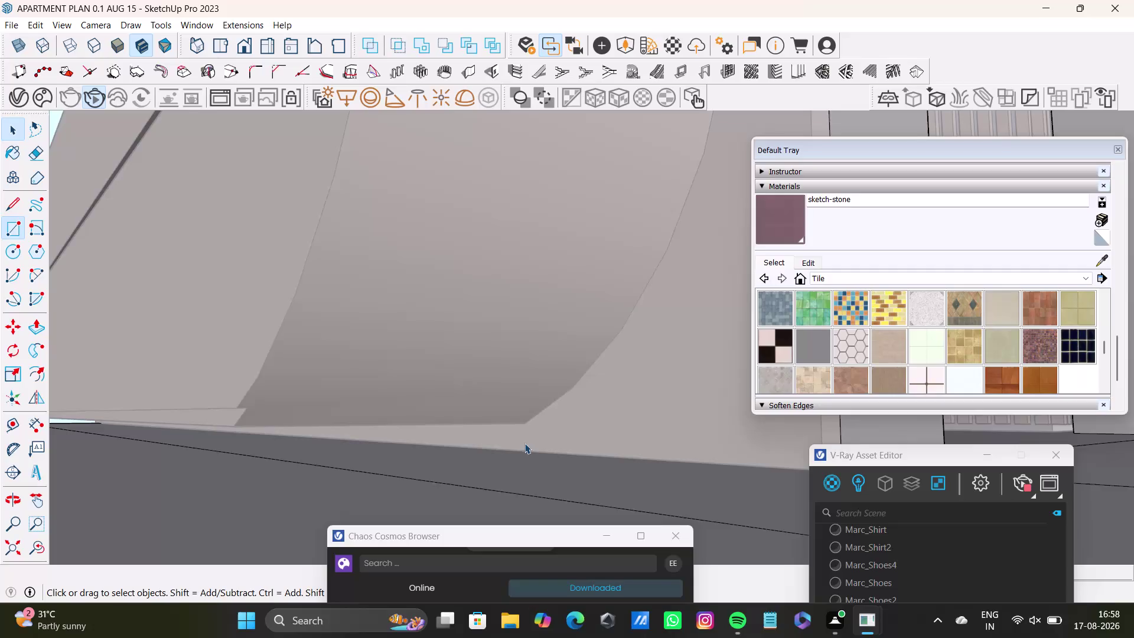
Orbit down to the bedroom floor and place the rectangle's first corner.
middle_drag(421, 466, 494, 429)
middle_drag(488, 440, 488, 469)
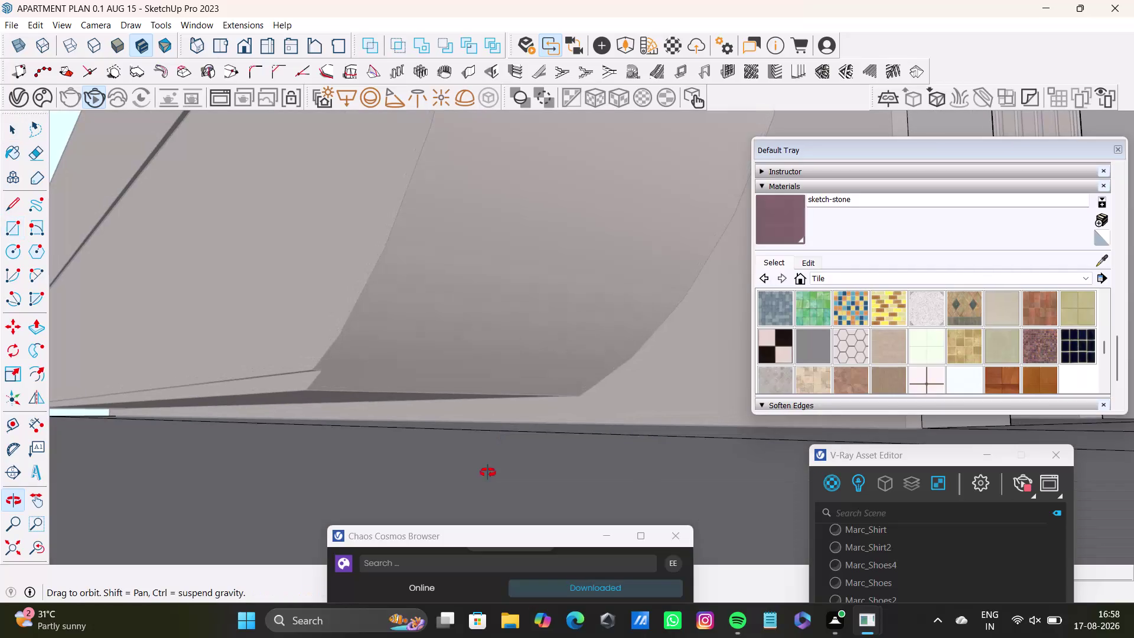
middle_drag(488, 469, 487, 473)
click(7, 220)
scroll(up, 3)
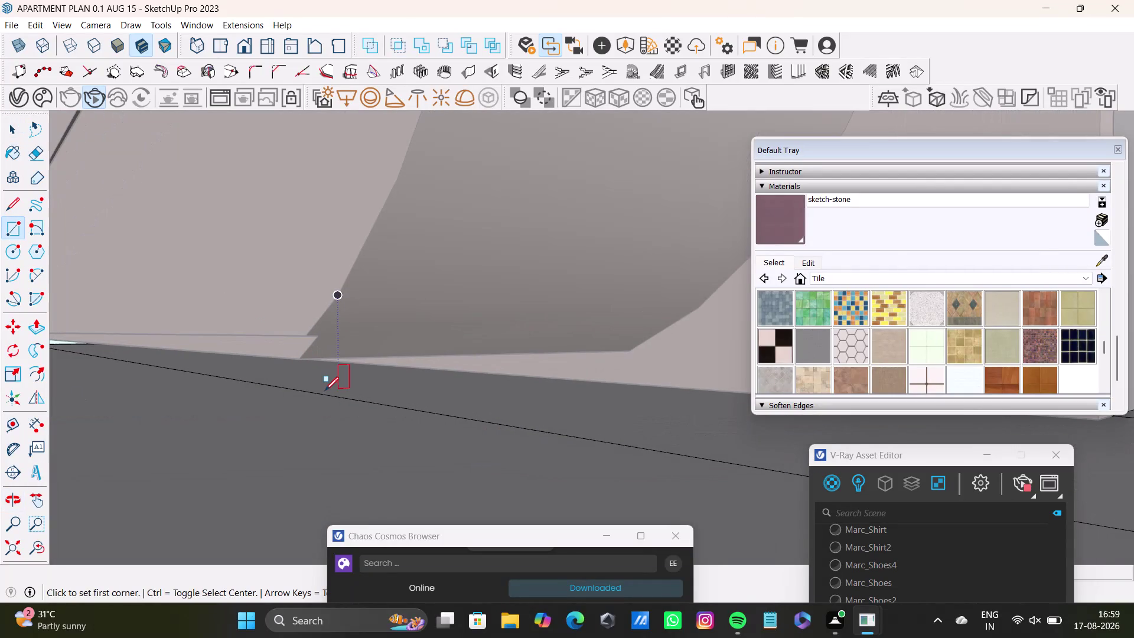
click(298, 393)
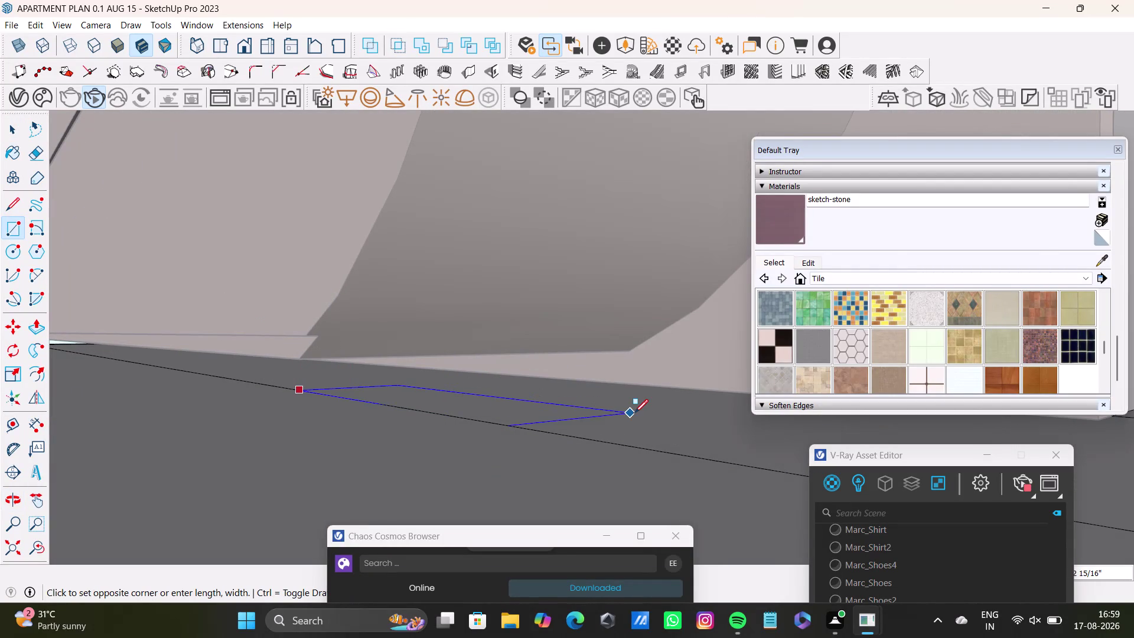
Orbit across toward the bathroom and place the opposite corner to close the floor face.
middle_drag(582, 421, 588, 444)
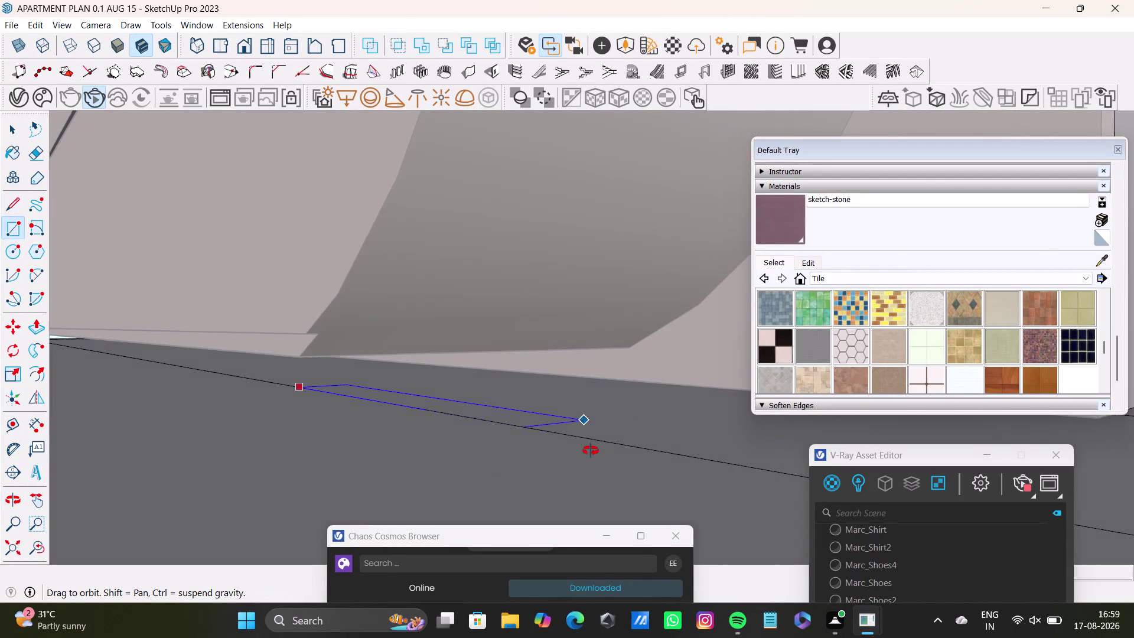
middle_drag(588, 445, 604, 476)
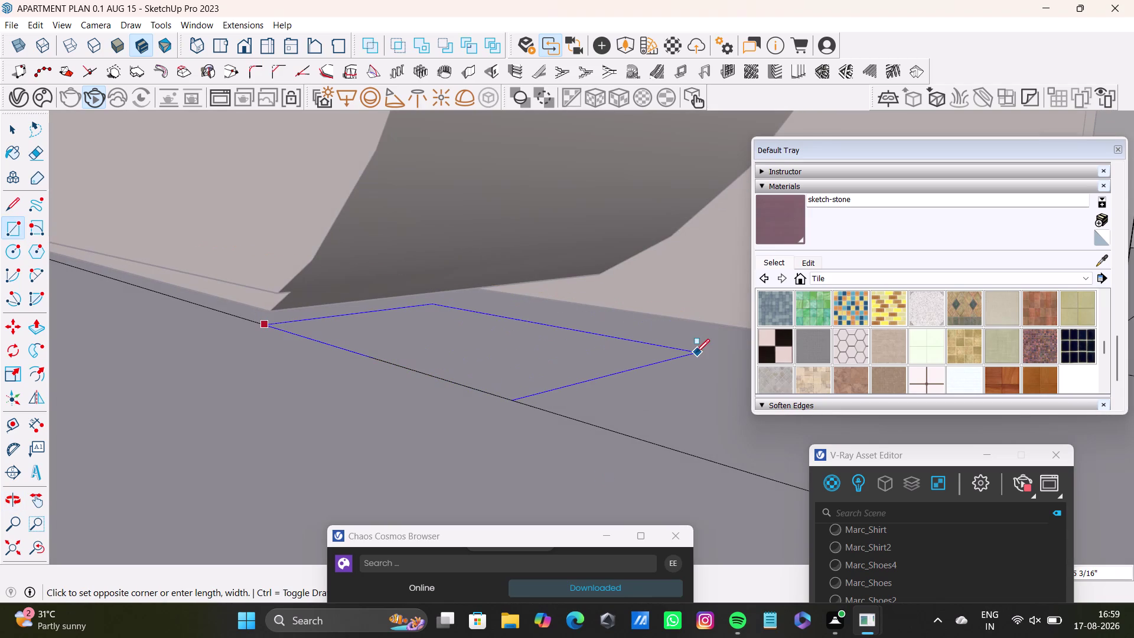
key(Up)
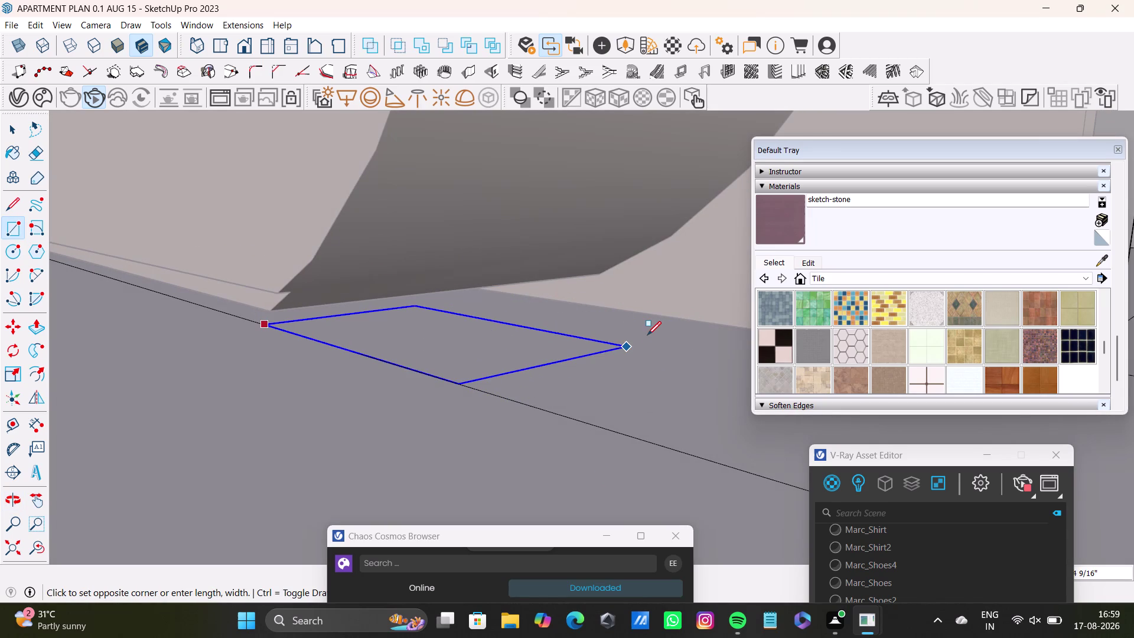
scroll(down, 3)
middle_drag(702, 386, 465, 457)
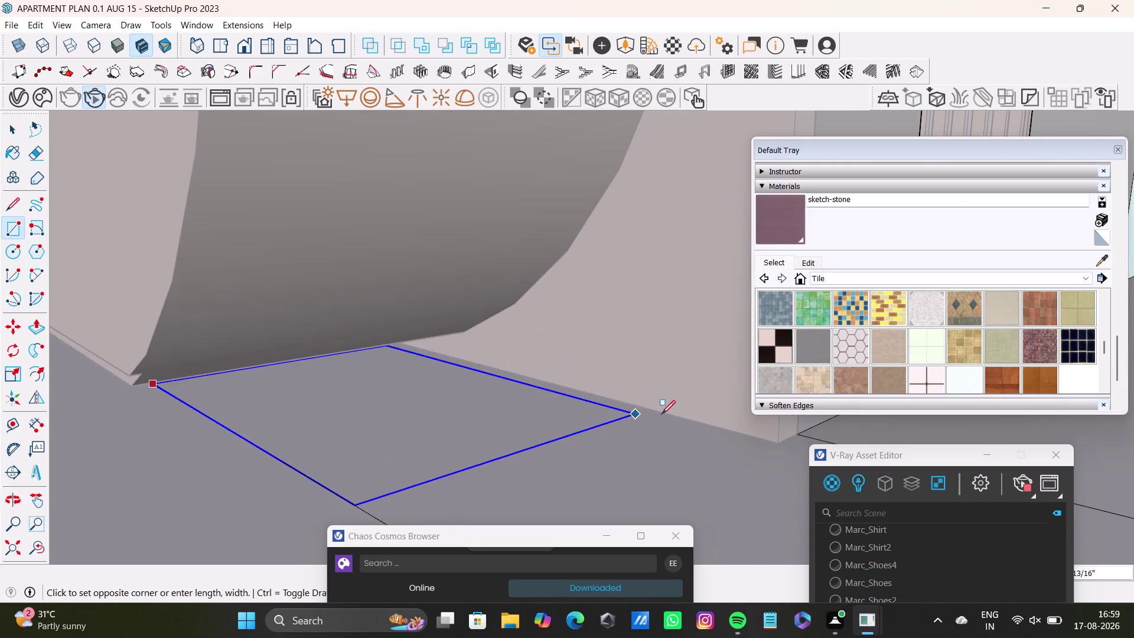
scroll(down, 3)
middle_drag(728, 447, 587, 341)
middle_drag(587, 342, 393, 326)
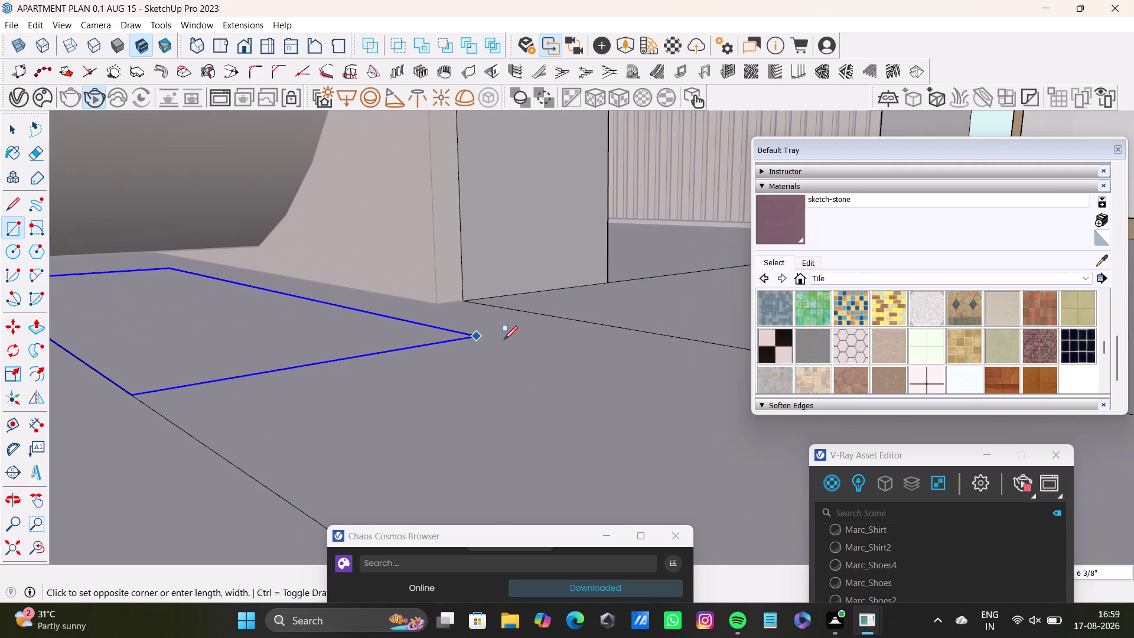
scroll(down, 3)
scroll(down, 3)
middle_drag(682, 357, 307, 147)
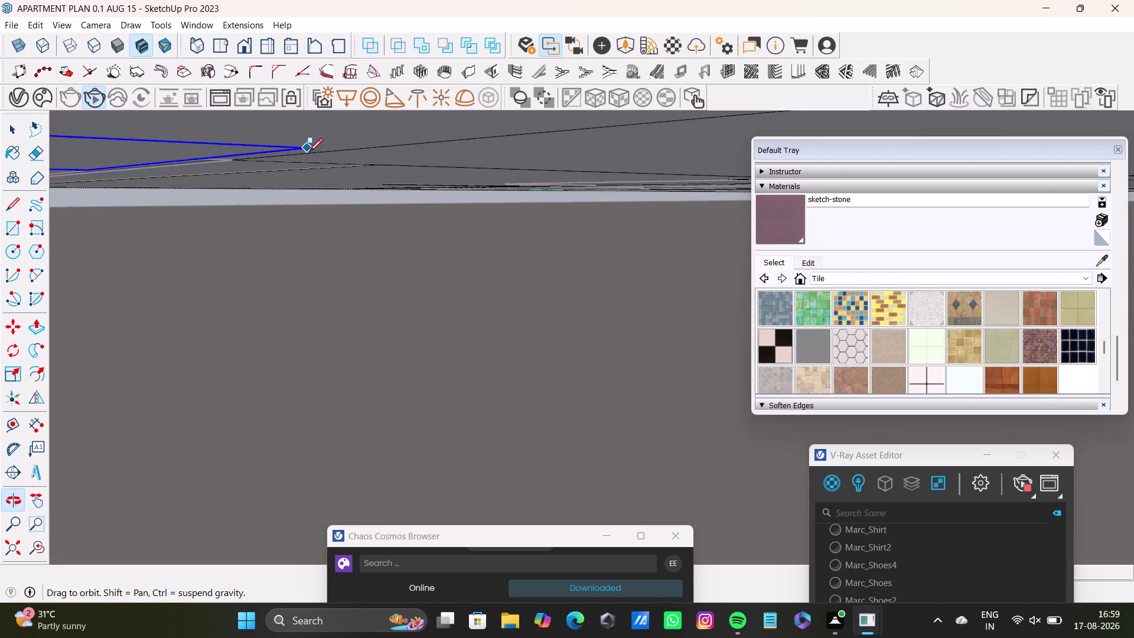
middle_drag(368, 189, 282, 60)
middle_drag(322, 233, 510, 361)
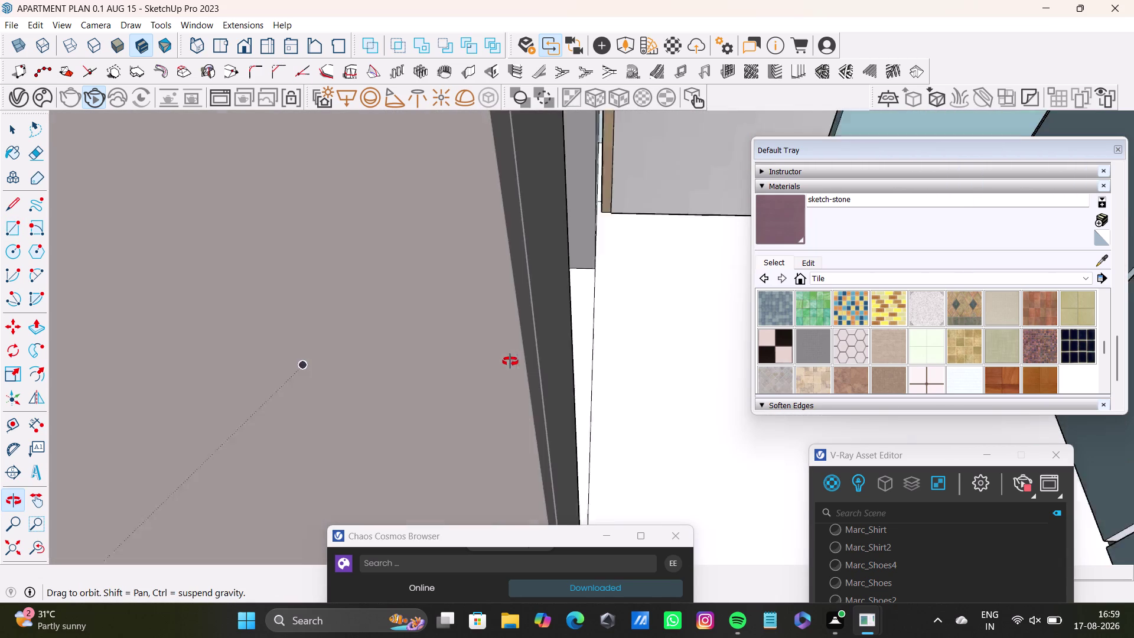
middle_drag(511, 361, 304, 110)
scroll(down, 3)
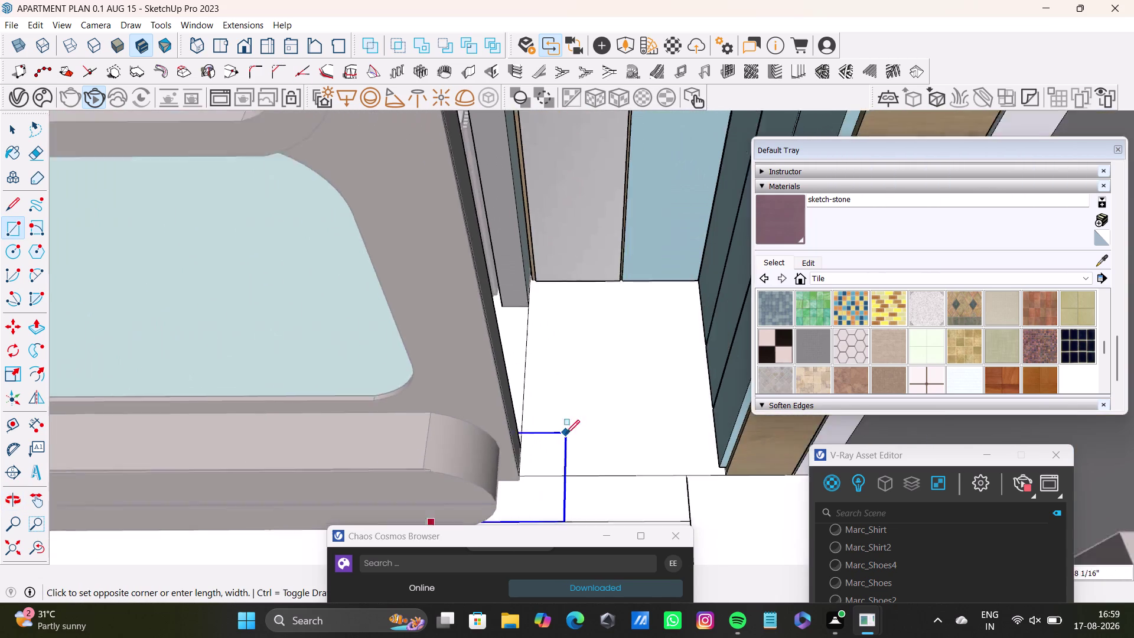
middle_drag(584, 443, 520, 412)
scroll(up, 3)
scroll(up, 3)
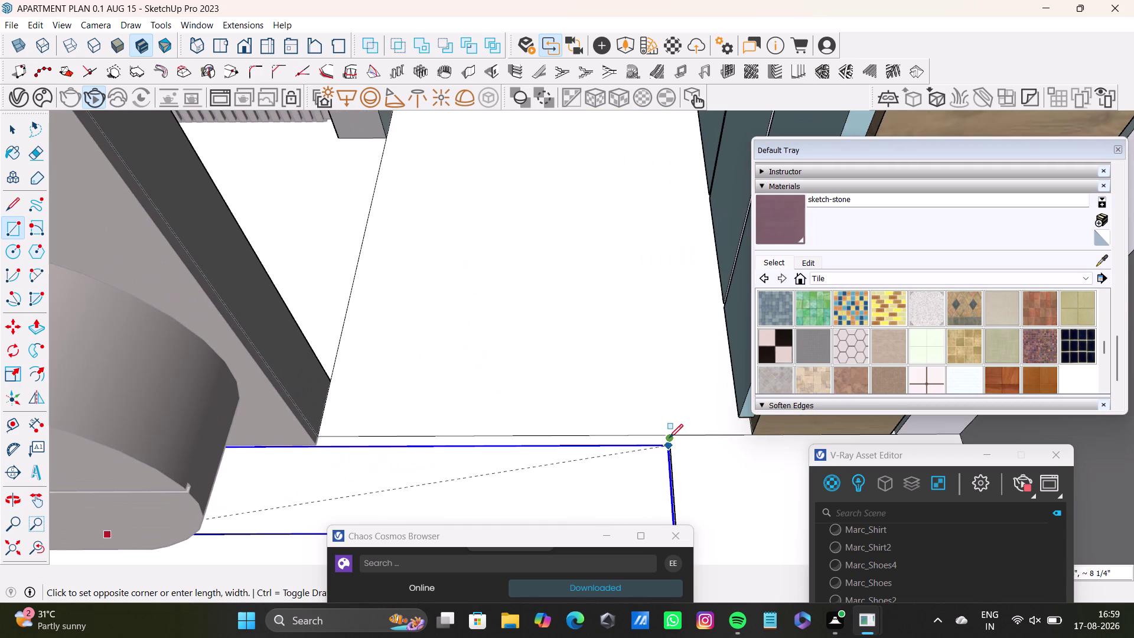
click(669, 434)
key(space)
scroll(down, 3)
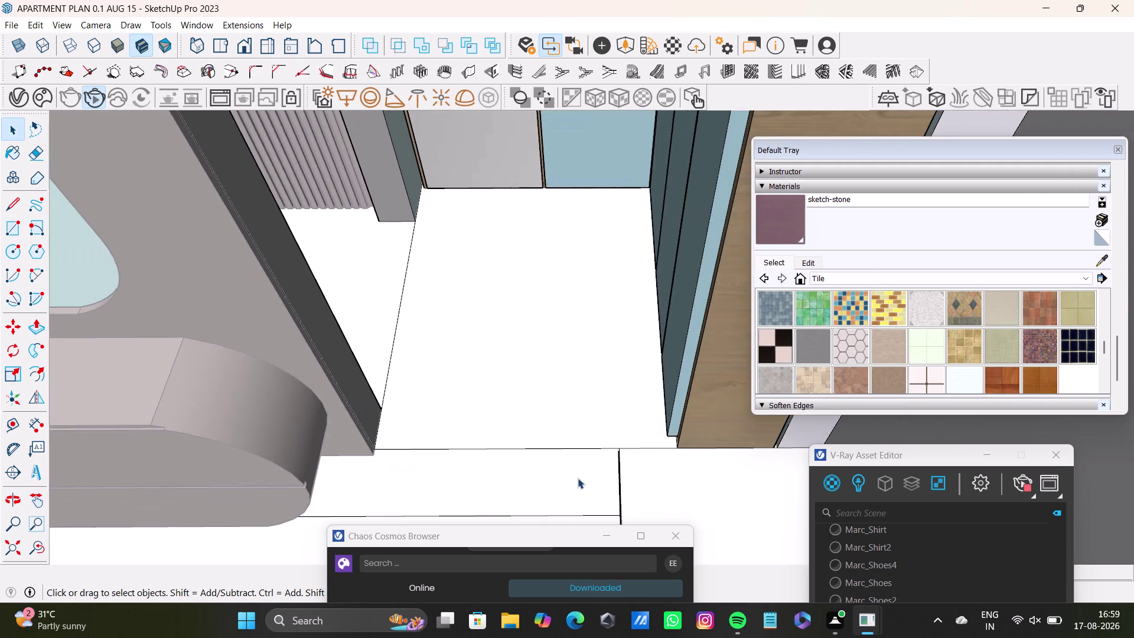
scroll(up, 3)
Delete the stray edge running across the bedroom floor.
middle_drag(621, 461, 418, 380)
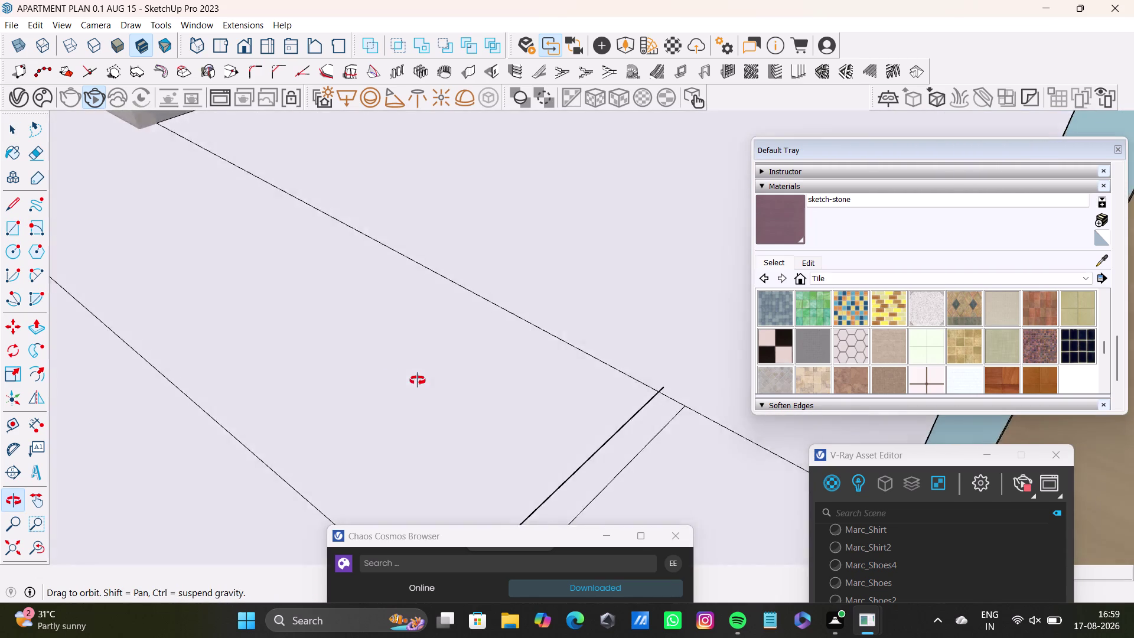
middle_drag(417, 380, 240, 261)
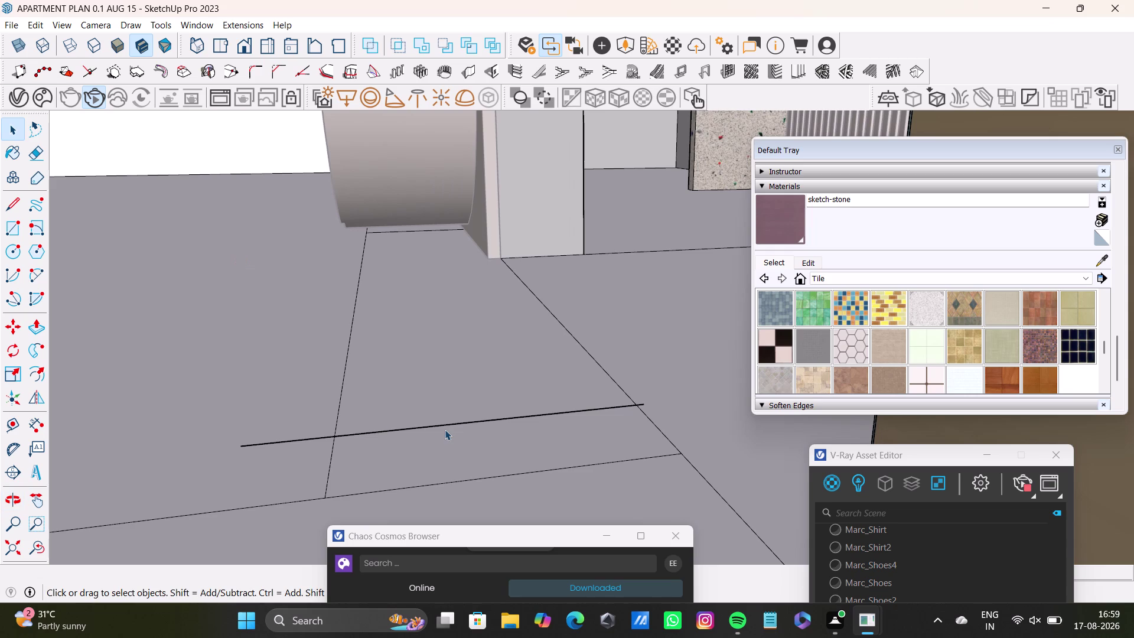
click(446, 426)
key(Delete)
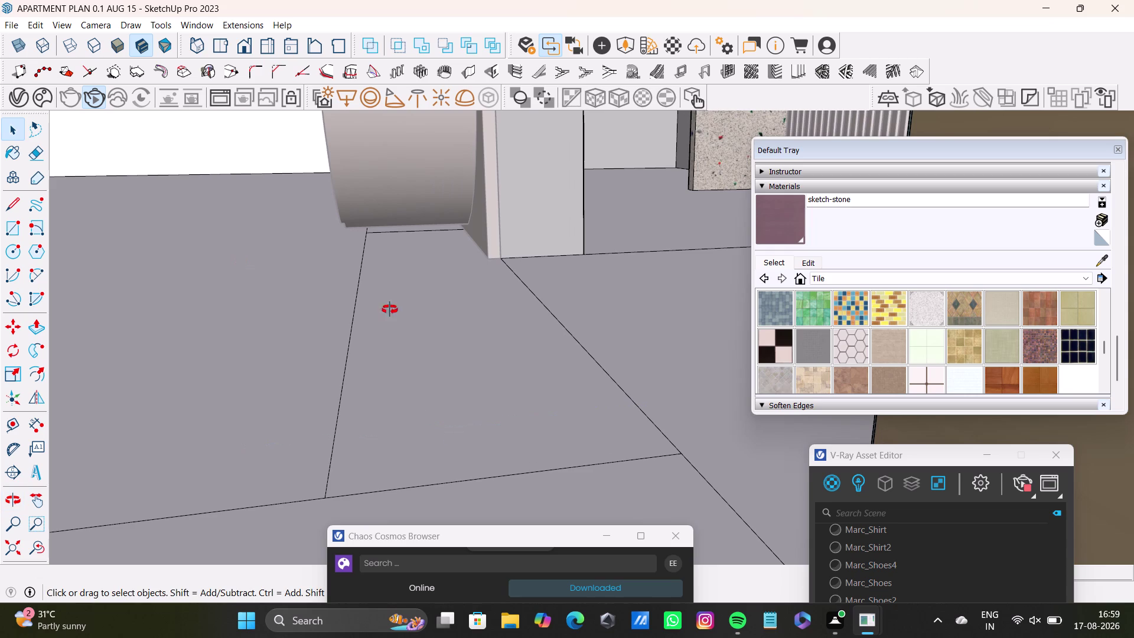
Orbit along the floor boundary and return to the Select tool.
middle_drag(381, 295, 566, 452)
scroll(down, 3)
middle_drag(532, 431, 532, 326)
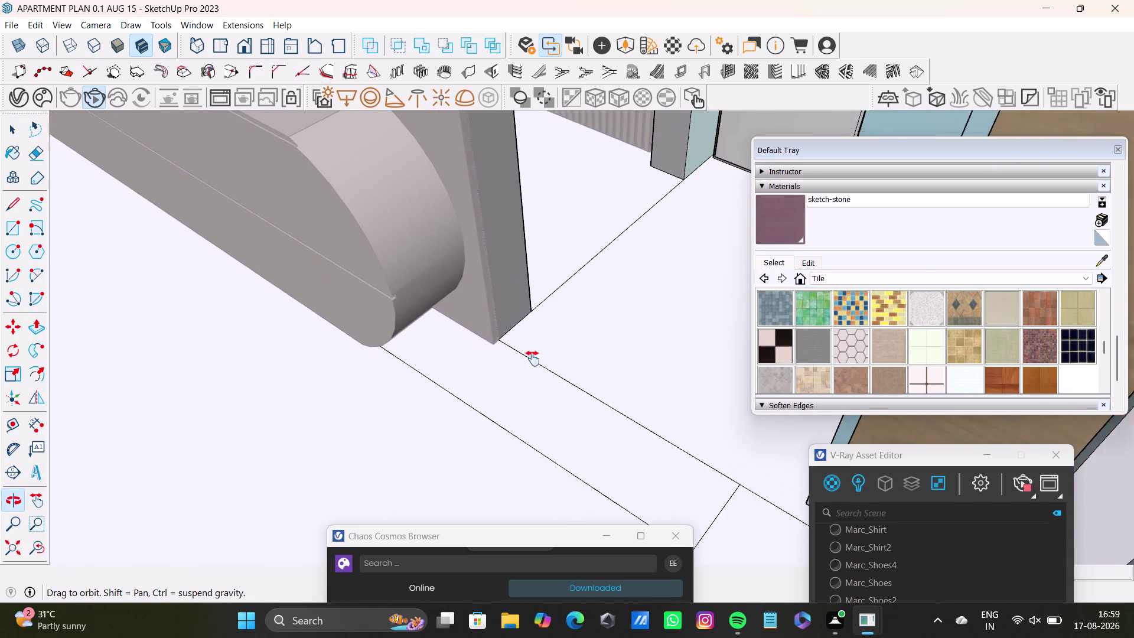
middle_drag(532, 326, 532, 301)
middle_drag(535, 356, 657, 420)
scroll(down, 3)
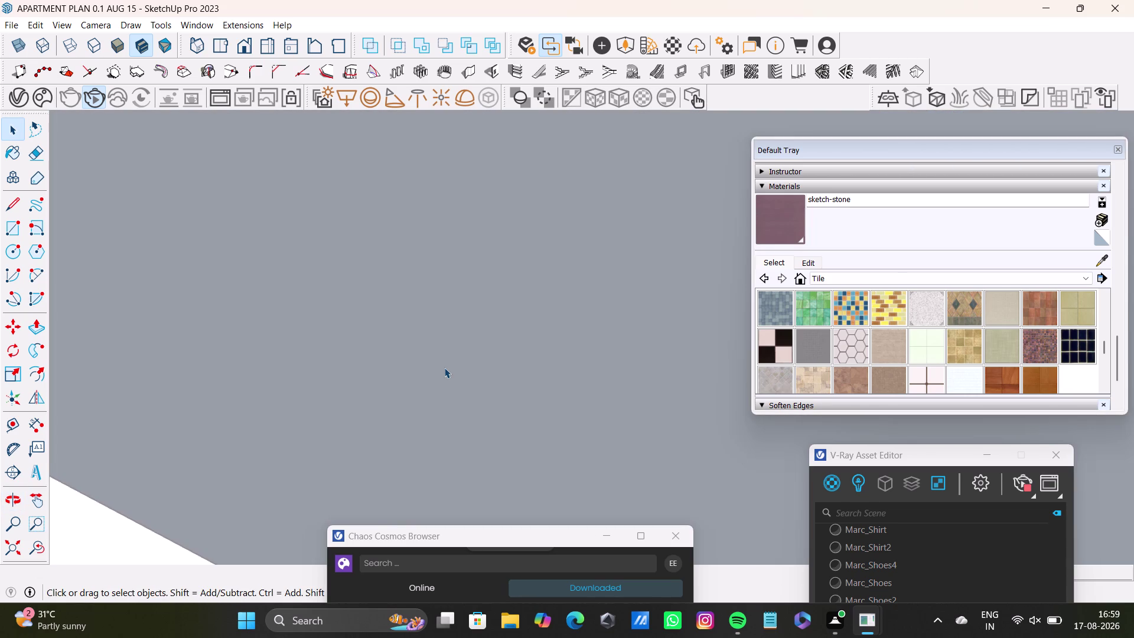
click(12, 544)
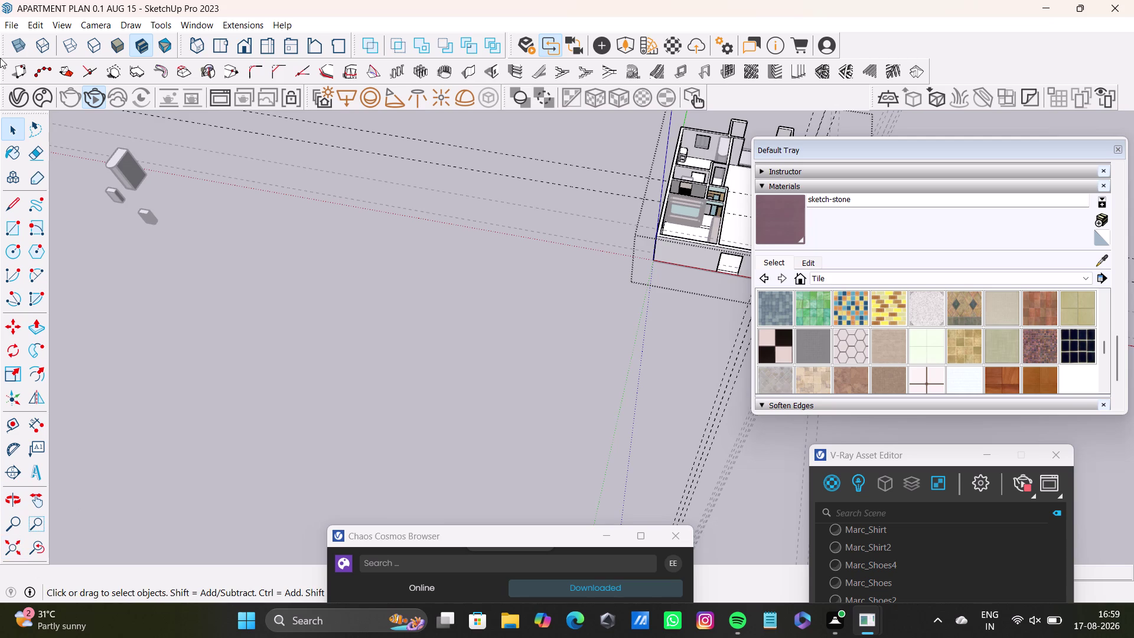
key(space)
scroll(up, 3)
Look down on the bedroom and pick Tile Canvas from the Tile materials.
middle_drag(676, 214, 626, 197)
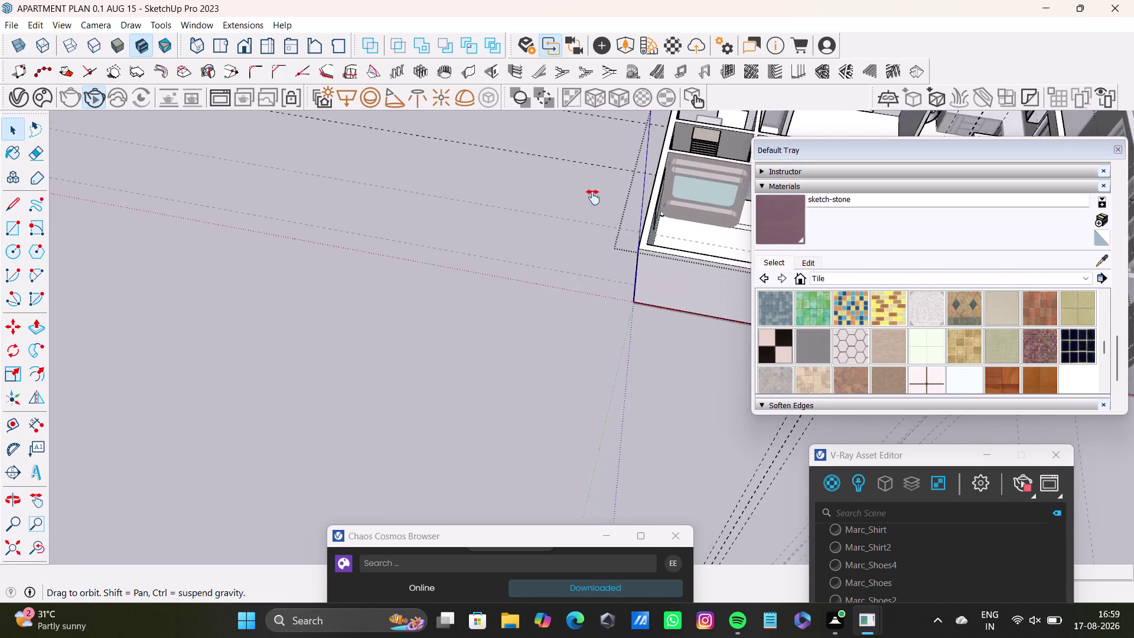
middle_drag(626, 197, 508, 230)
middle_drag(501, 232, 510, 348)
scroll(up, 3)
middle_drag(501, 286, 441, 265)
click(450, 263)
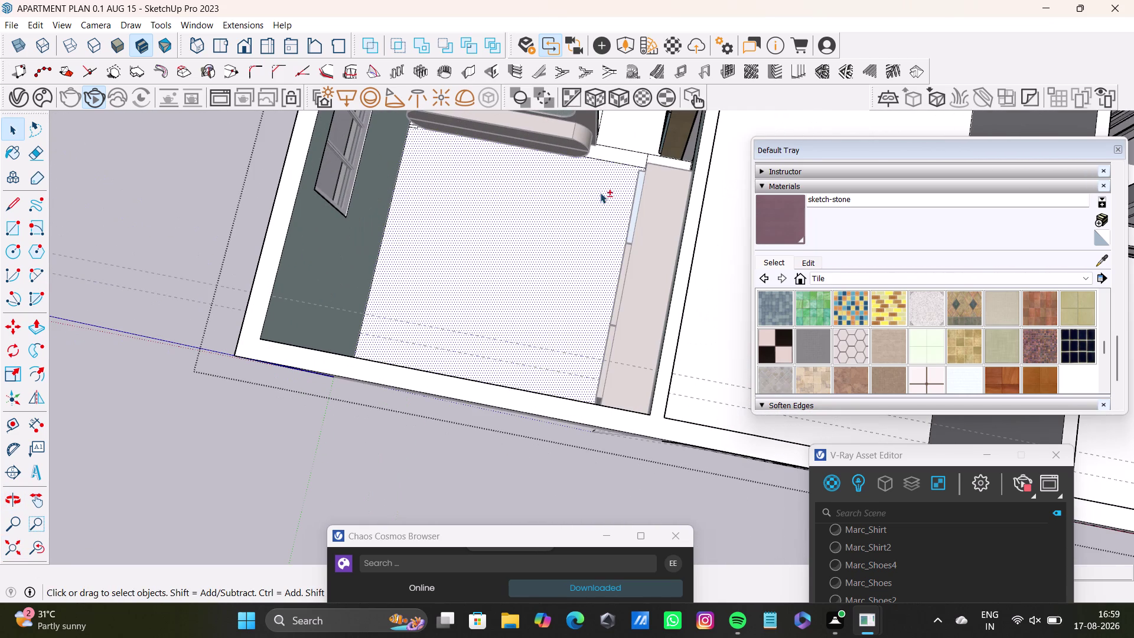
middle_drag(599, 193, 591, 283)
click(606, 248)
click(617, 222)
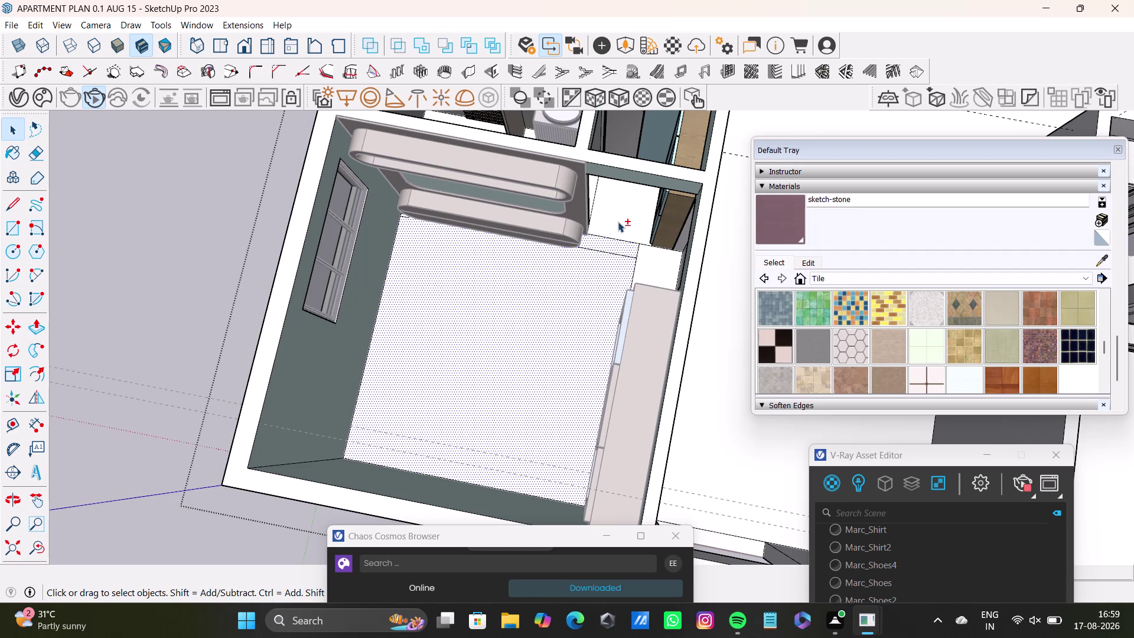
click(652, 255)
middle_drag(608, 304, 599, 325)
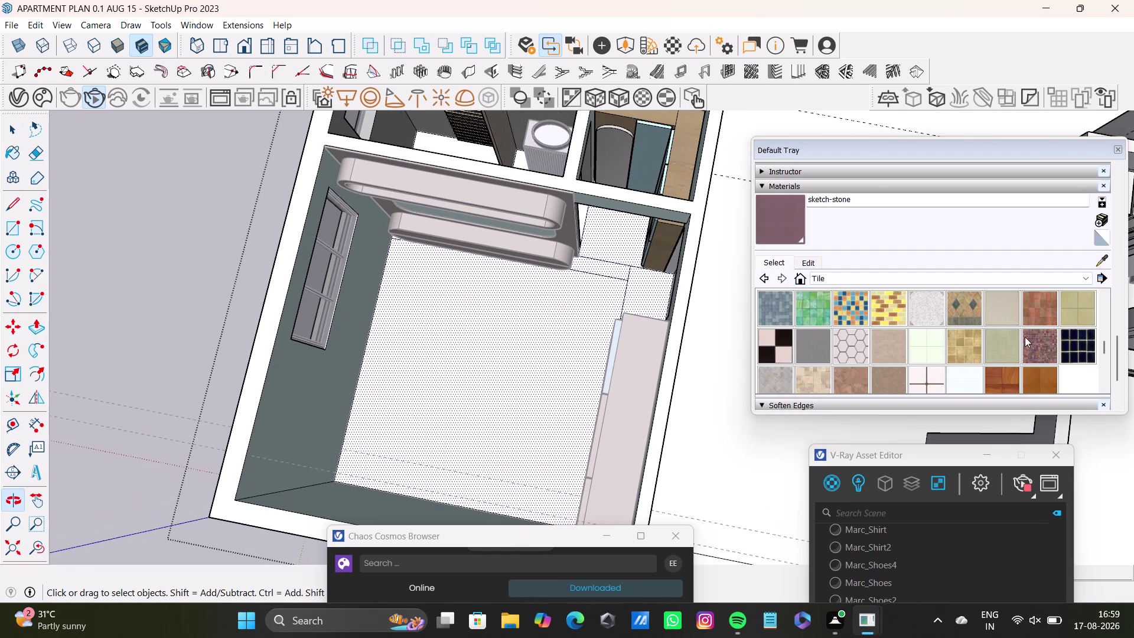
click(1000, 314)
Paint the bedroom floor face with Tile Canvas and view it in perspective.
click(510, 366)
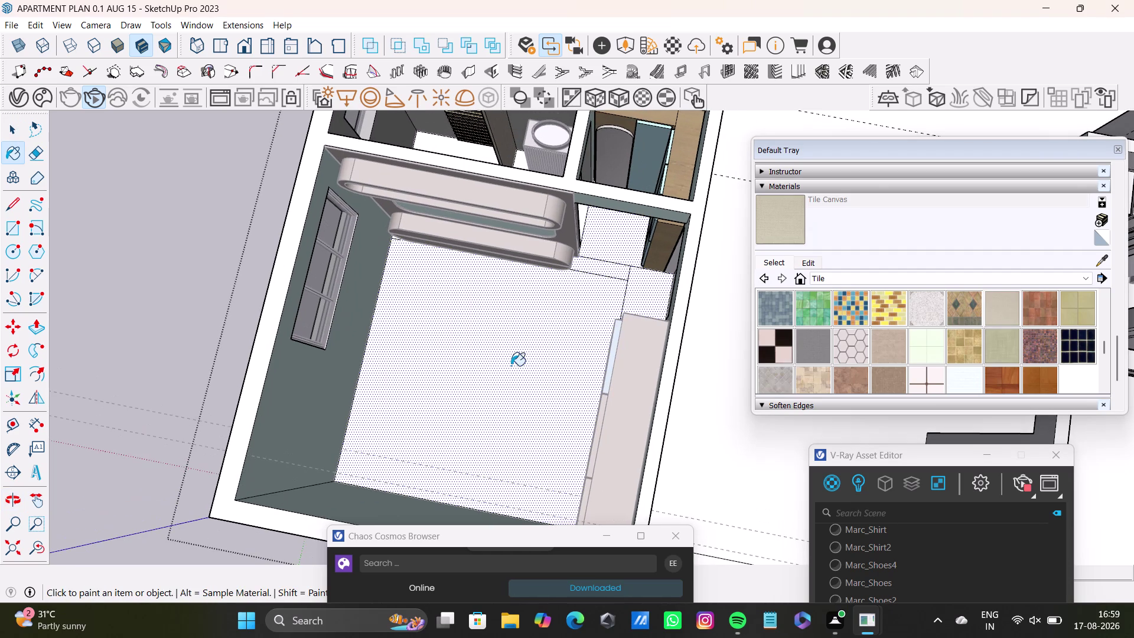
middle_drag(547, 319, 771, 121)
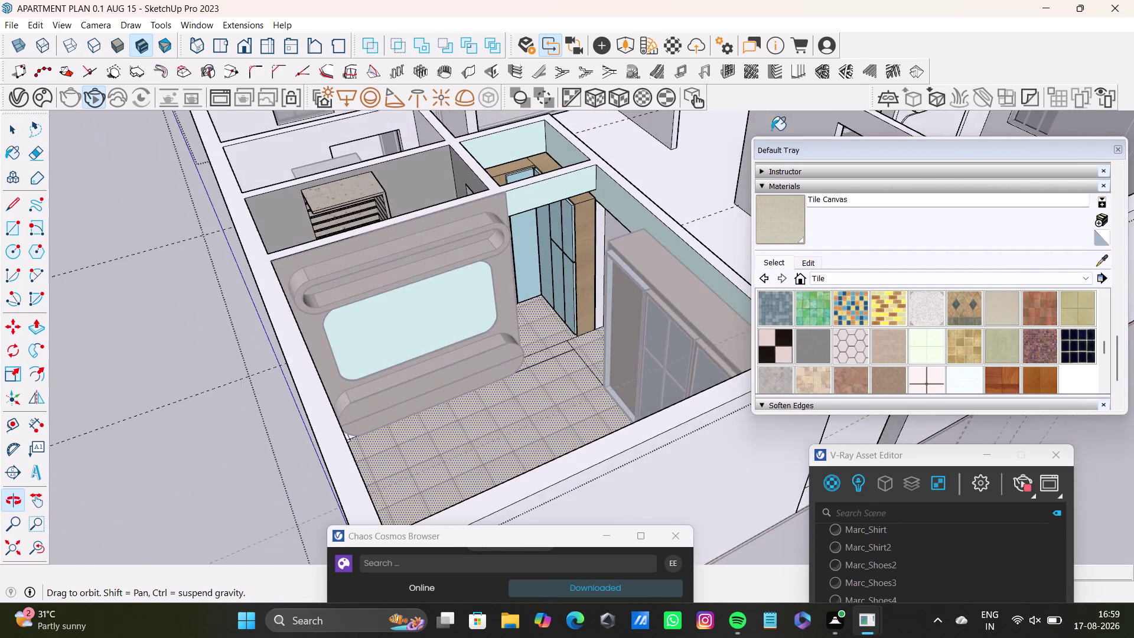
scroll(up, 3)
key(space)
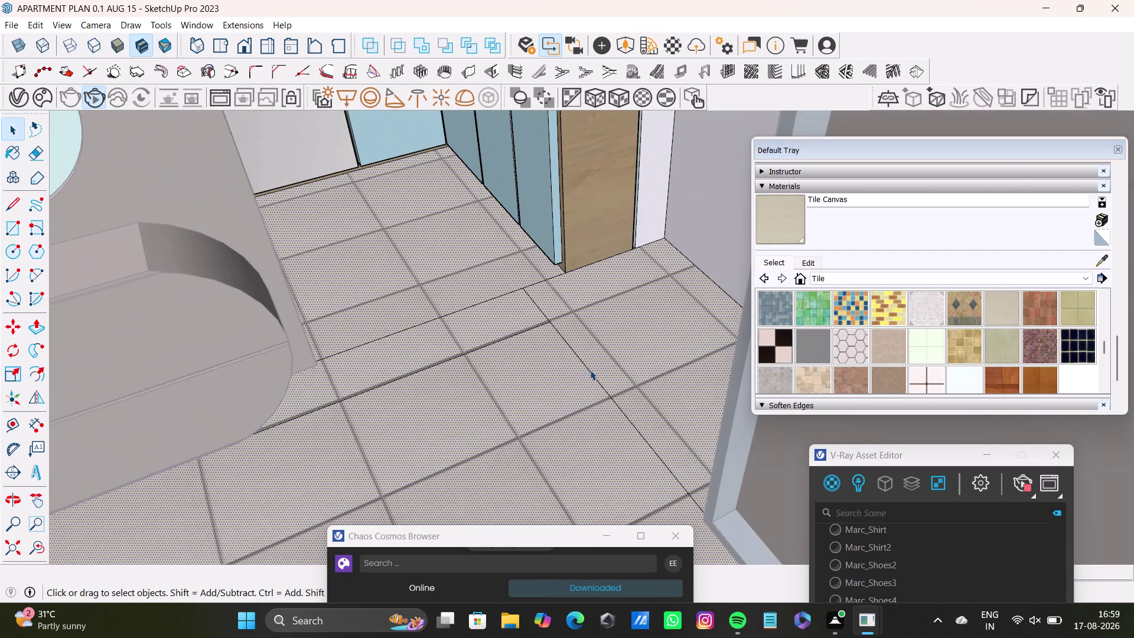
Delete the seam edge and short edges left on the tiled floor.
click(589, 370)
key(Delete)
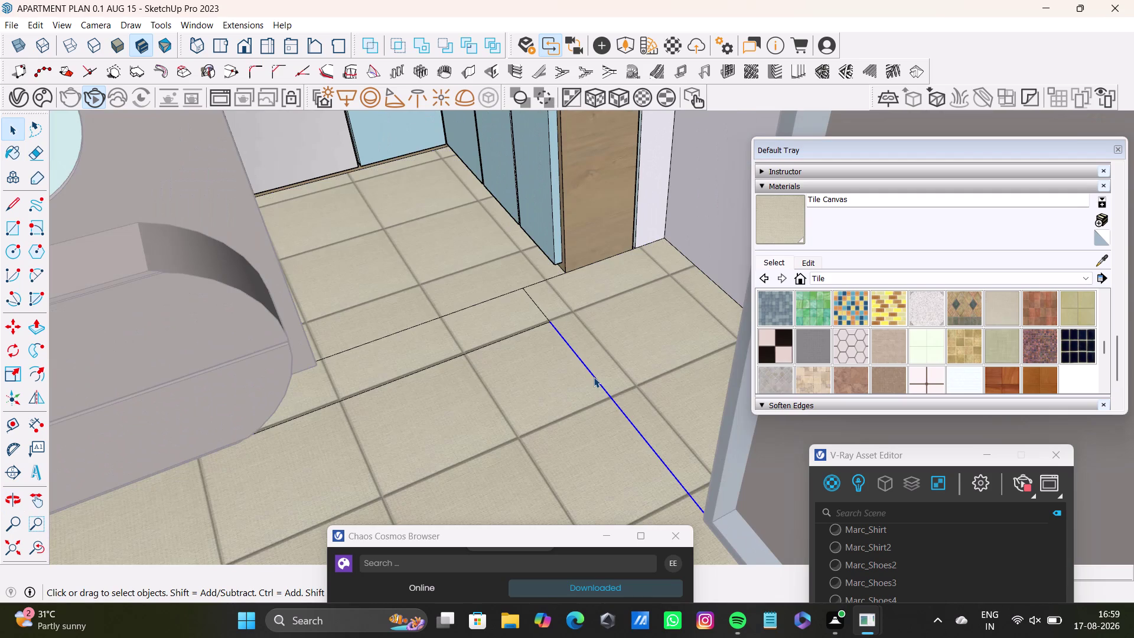
scroll(up, 3)
click(554, 323)
key(Delete)
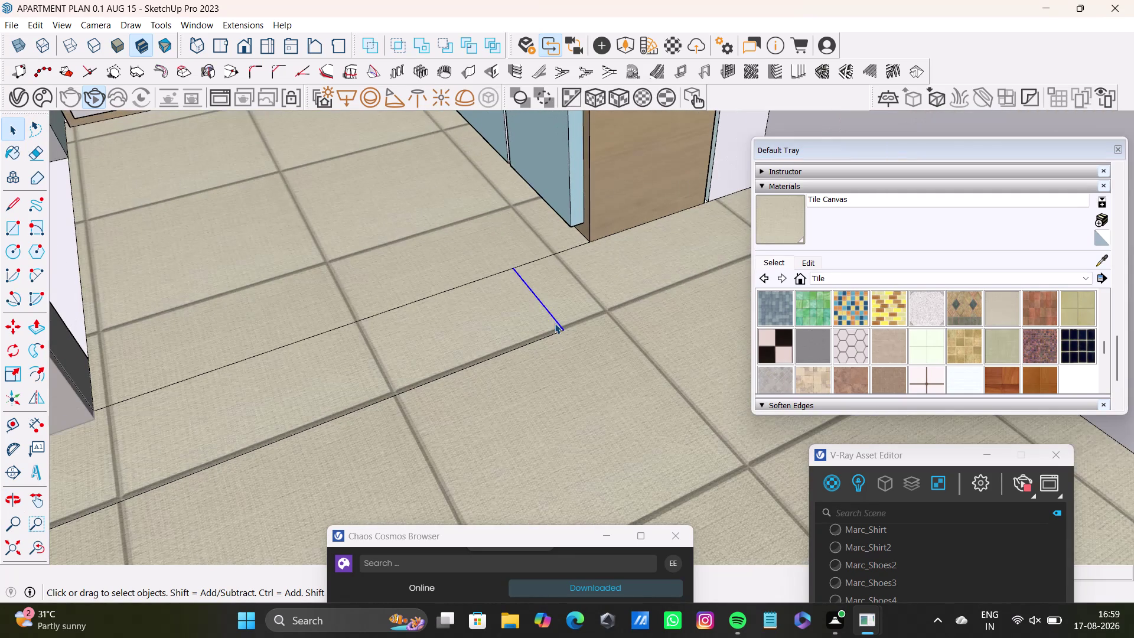
click(552, 336)
key(Delete)
scroll(down, 3)
scroll(up, 3)
scroll(down, 3)
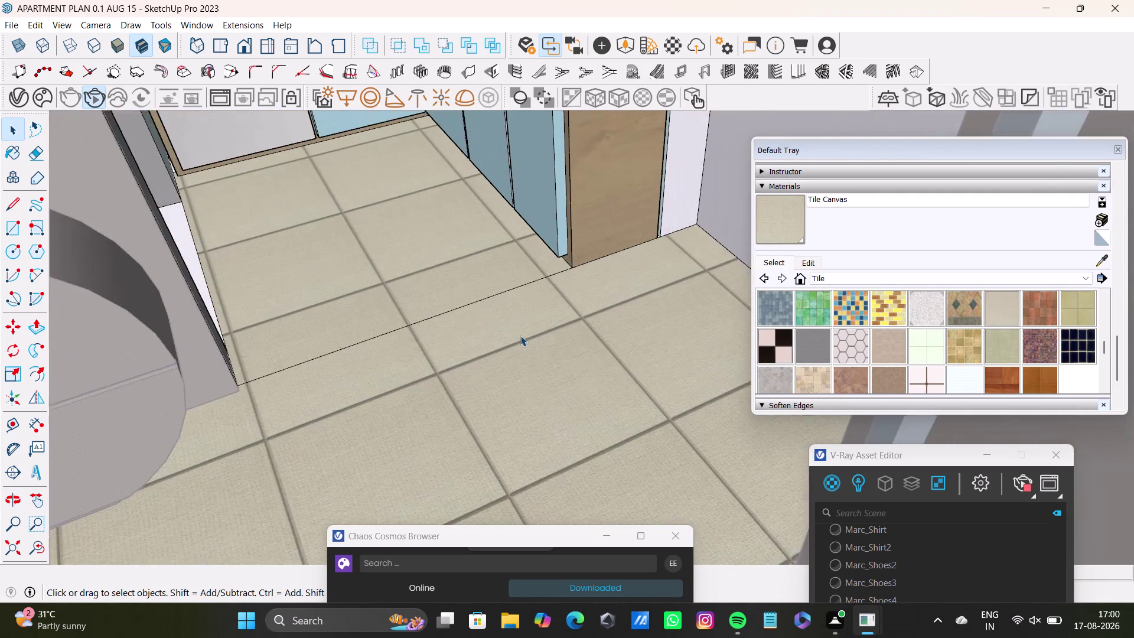
scroll(down, 3)
Orbit to inspect the tile seams and delete the remaining seam edge.
middle_drag(524, 337, 539, 419)
middle_drag(542, 351, 594, 489)
click(521, 381)
click(525, 383)
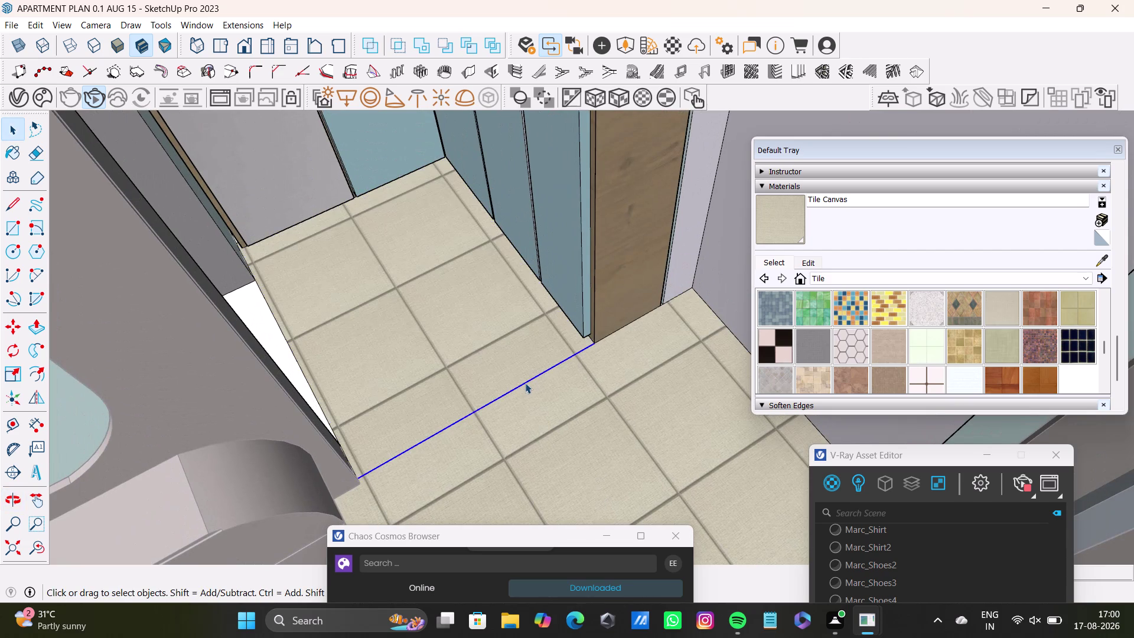
key(Delete)
scroll(down, 3)
Orbit to the gap beside the bed and try painting it with Tile Canvas.
middle_drag(541, 390, 565, 355)
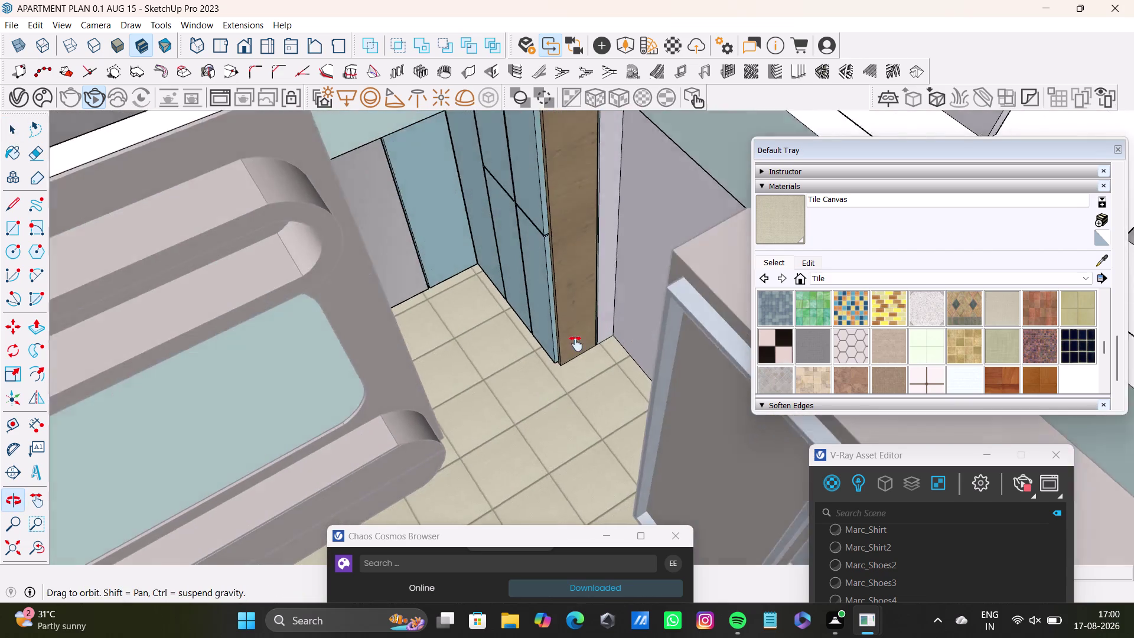
middle_drag(565, 355, 624, 301)
middle_drag(631, 329, 434, 278)
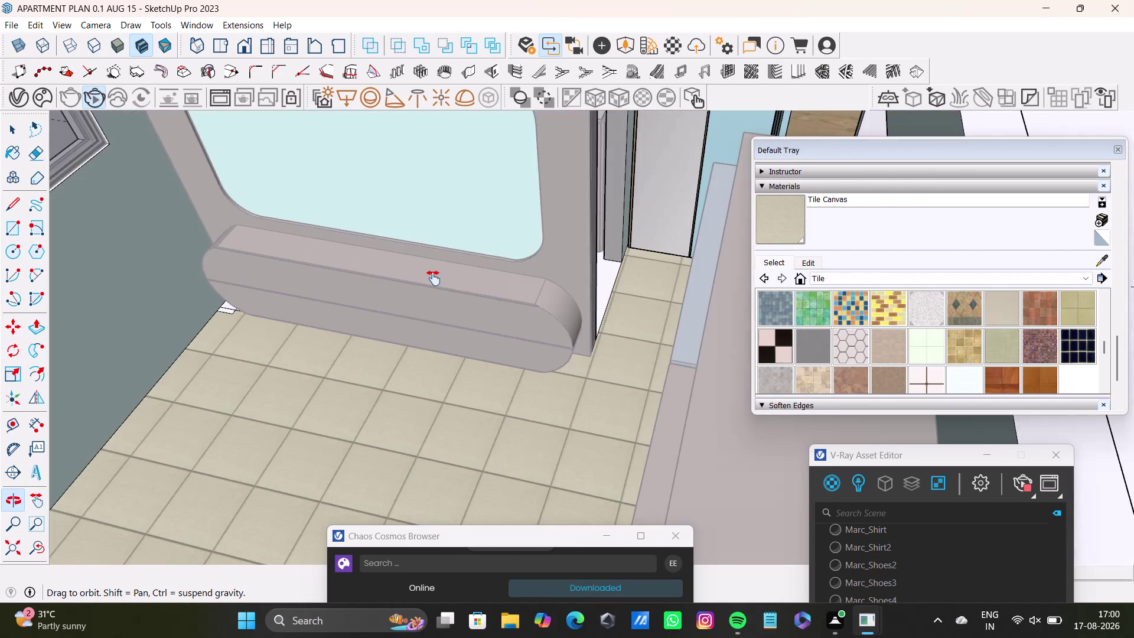
middle_drag(405, 309, 629, 293)
click(774, 233)
scroll(up, 3)
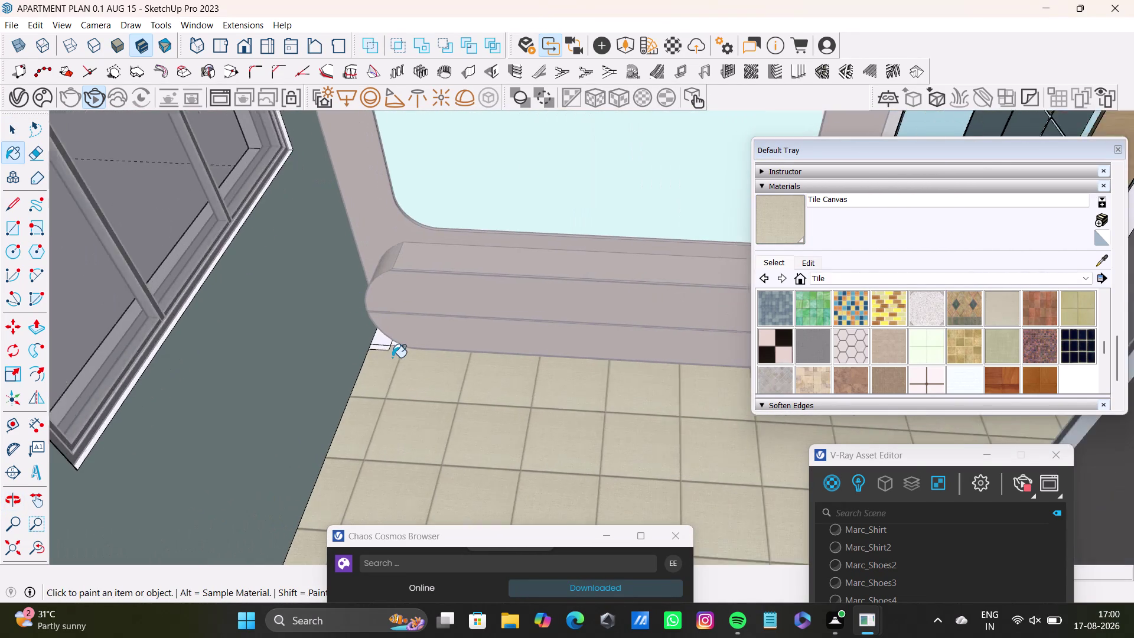
scroll(up, 3)
click(378, 336)
click(378, 345)
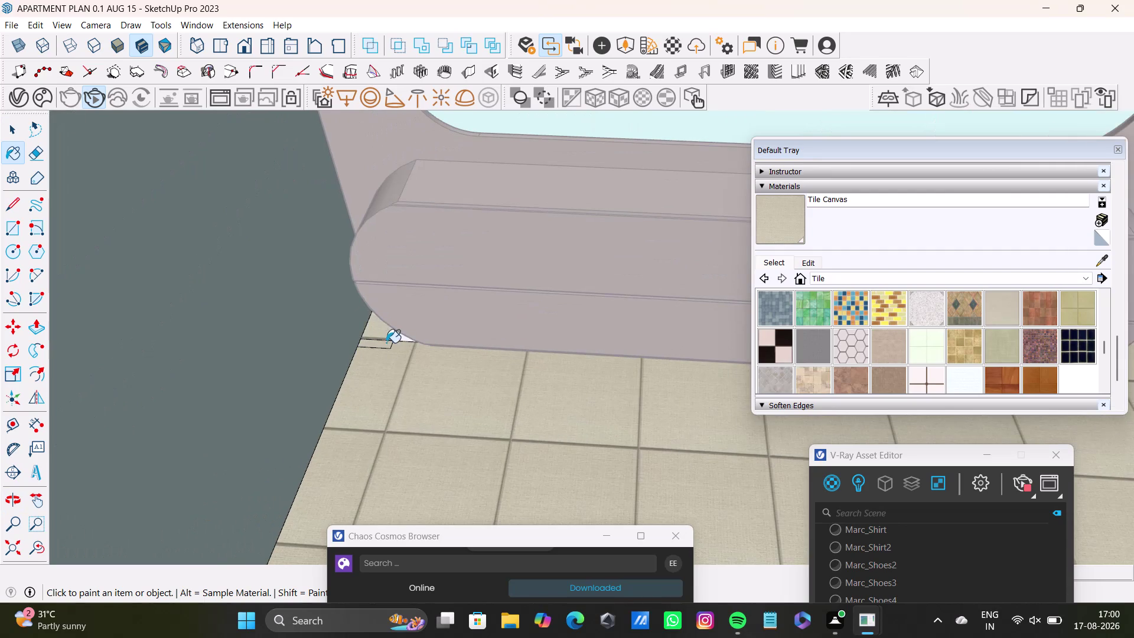
scroll(up, 3)
click(428, 310)
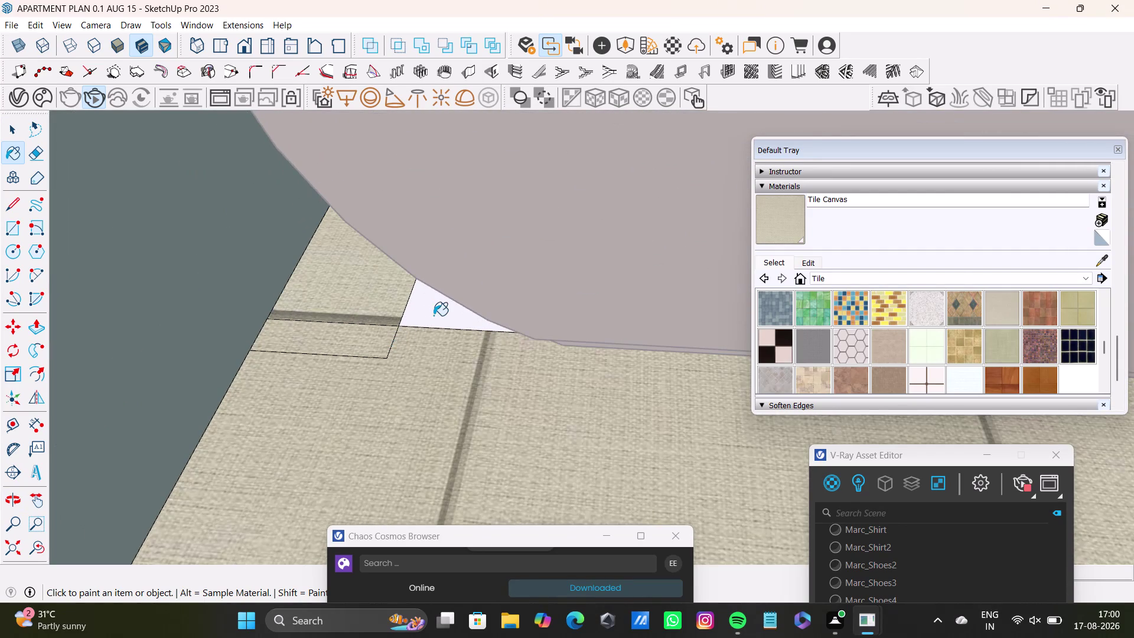
Select and delete the small floor patch and stray edges by the bed.
key(space)
click(387, 322)
click(389, 328)
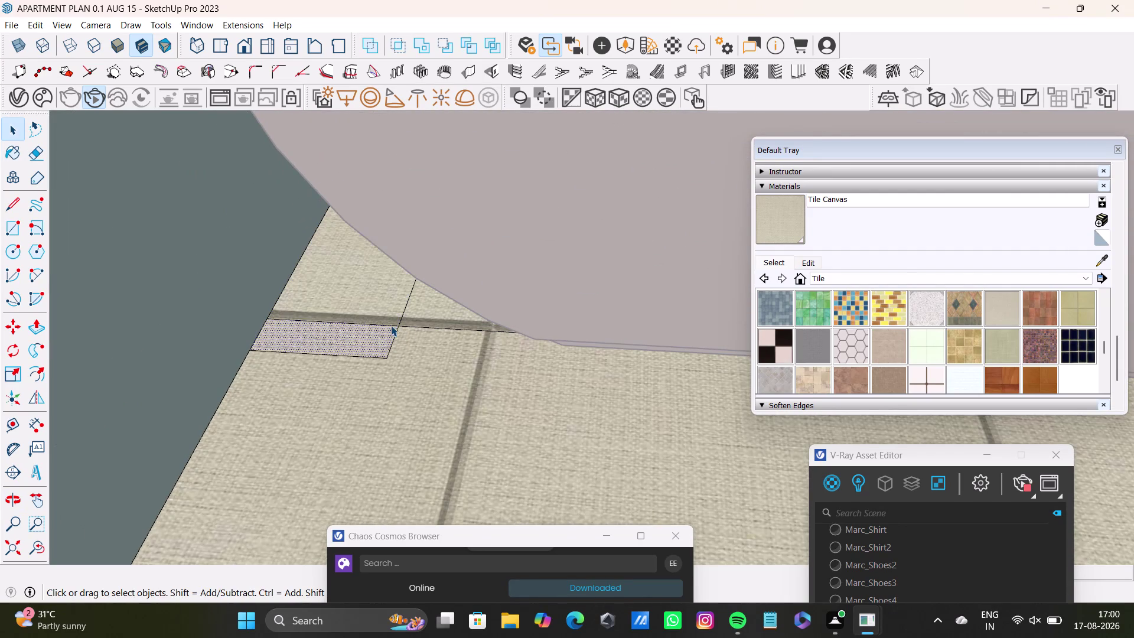
click(391, 325)
key(Delete)
click(392, 346)
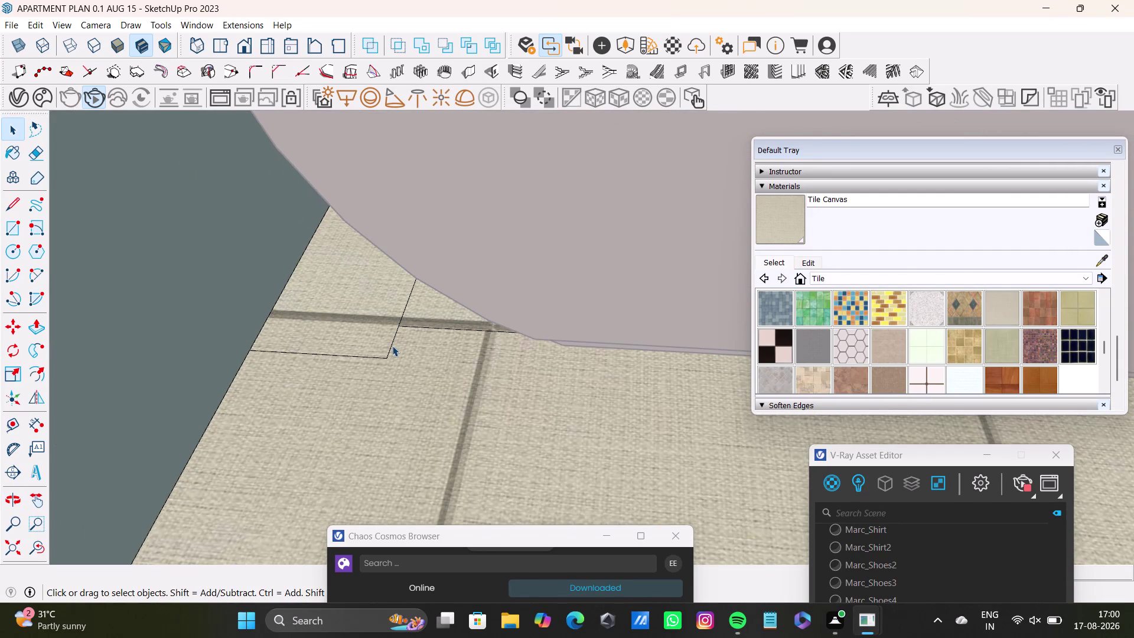
key(Delete)
Delete the remaining leftover edge lines beside the bed and zoom out.
click(402, 315)
key(Delete)
click(421, 326)
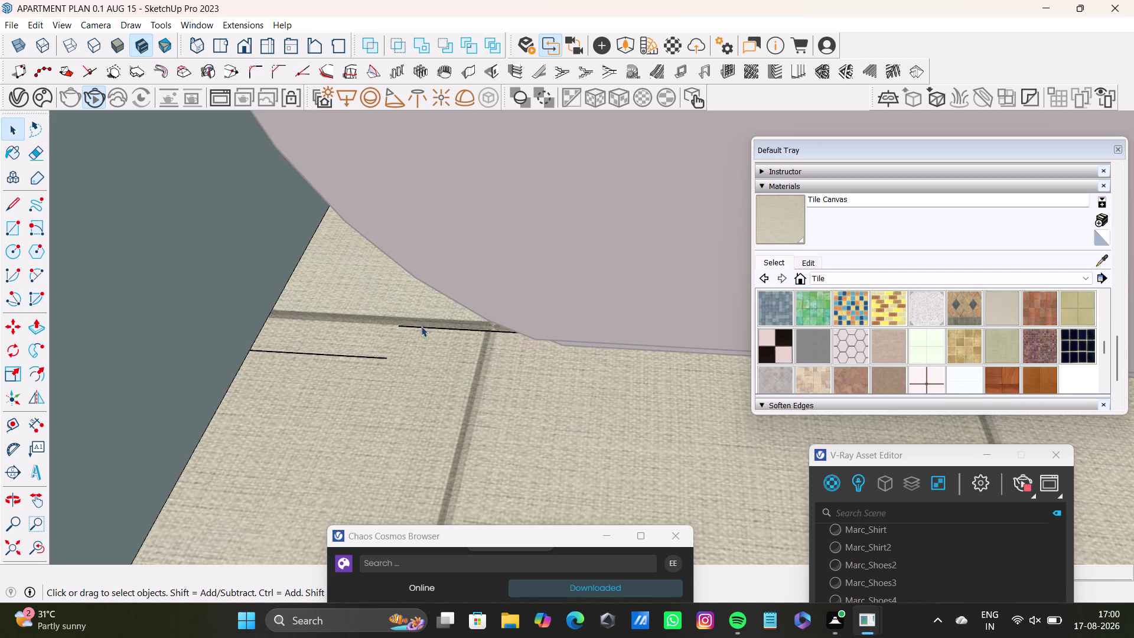
key(Delete)
click(381, 358)
key(Delete)
scroll(down, 3)
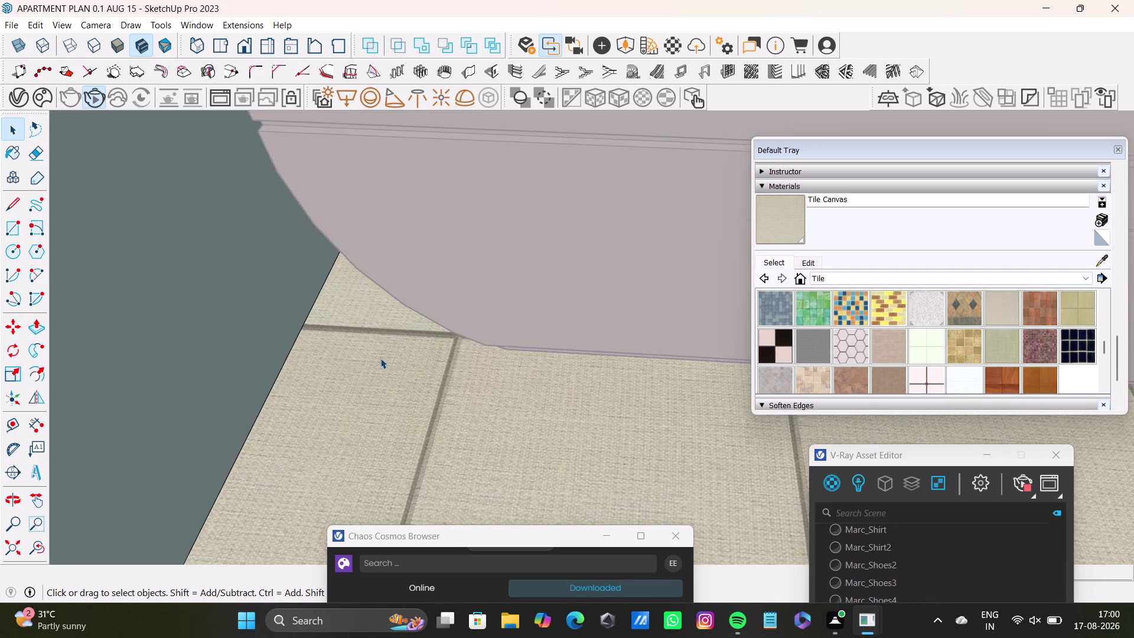
scroll(down, 3)
scroll(up, 3)
Repaint the bedroom floor with the Concrete Tile material from a top-down view.
scroll(down, 3)
middle_drag(424, 395, 425, 404)
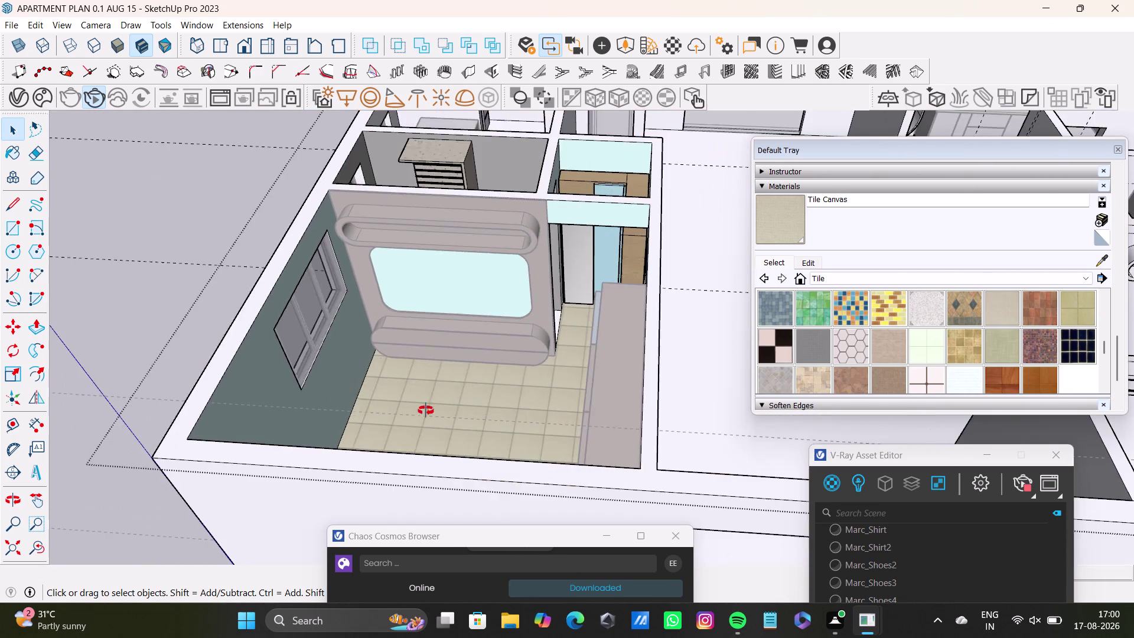
middle_drag(425, 404, 430, 409)
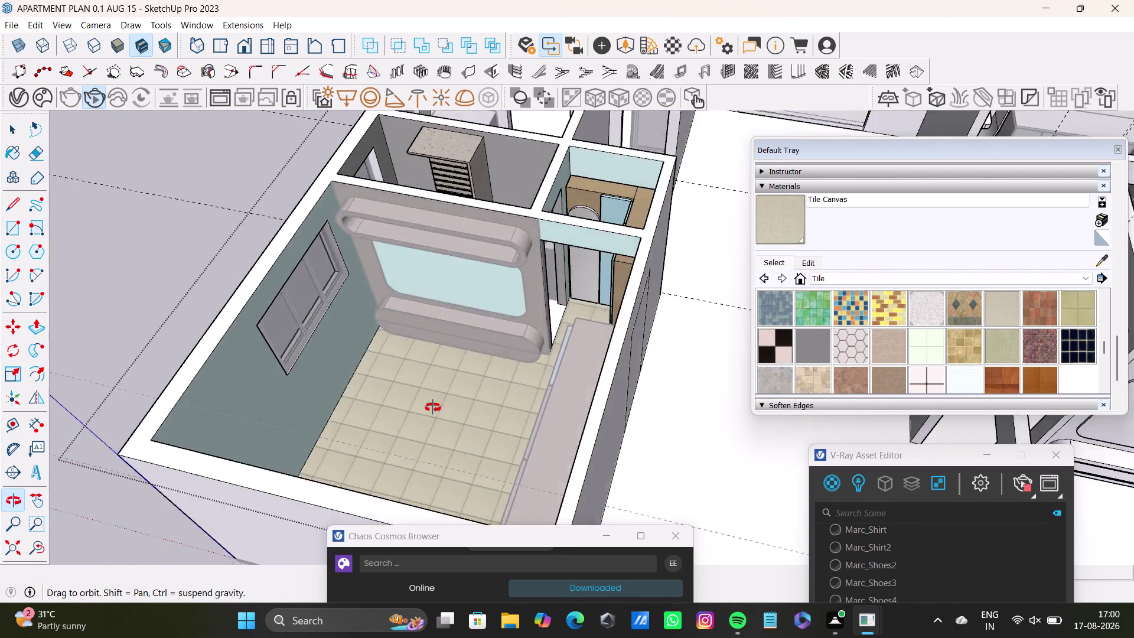
middle_drag(431, 409, 495, 486)
scroll(down, 3)
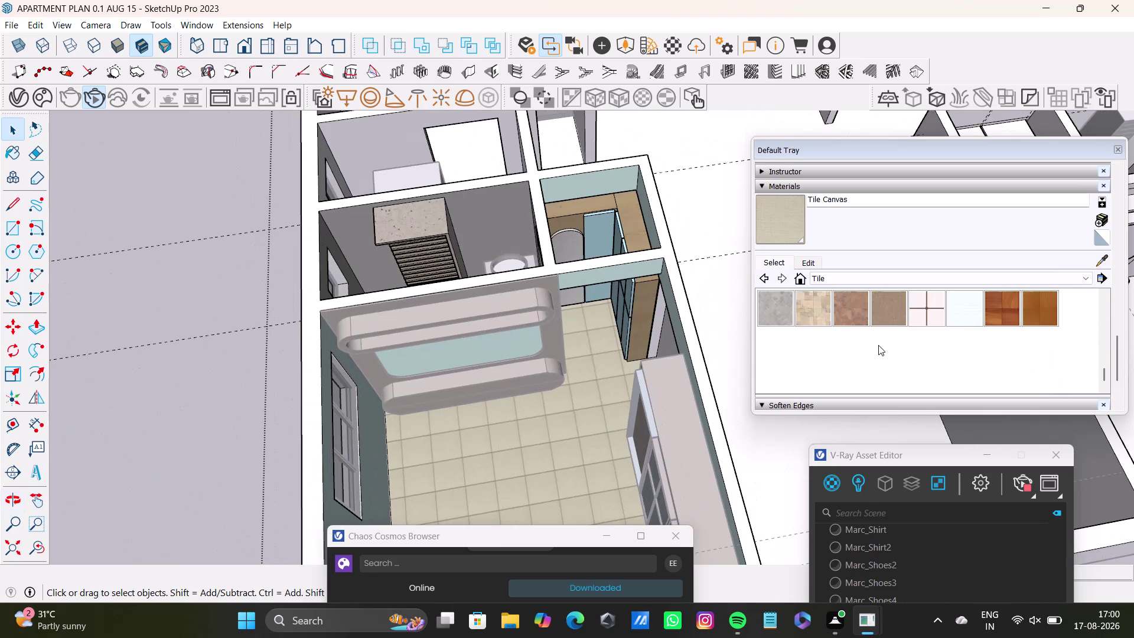
middle_drag(899, 344, 890, 340)
scroll(up, 3)
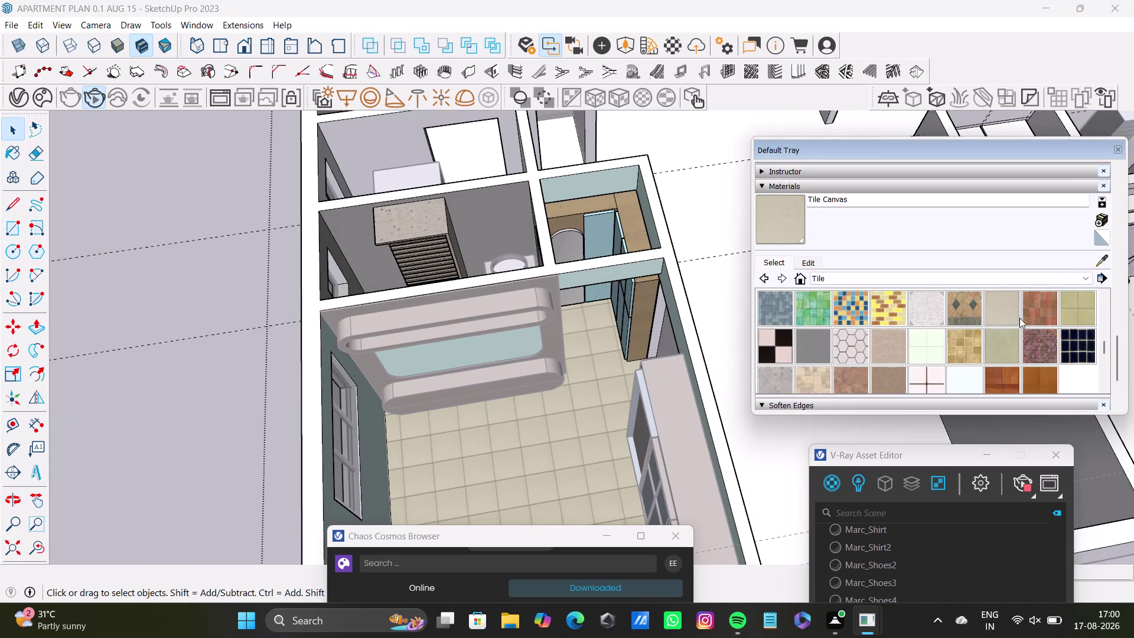
click(995, 312)
scroll(up, 3)
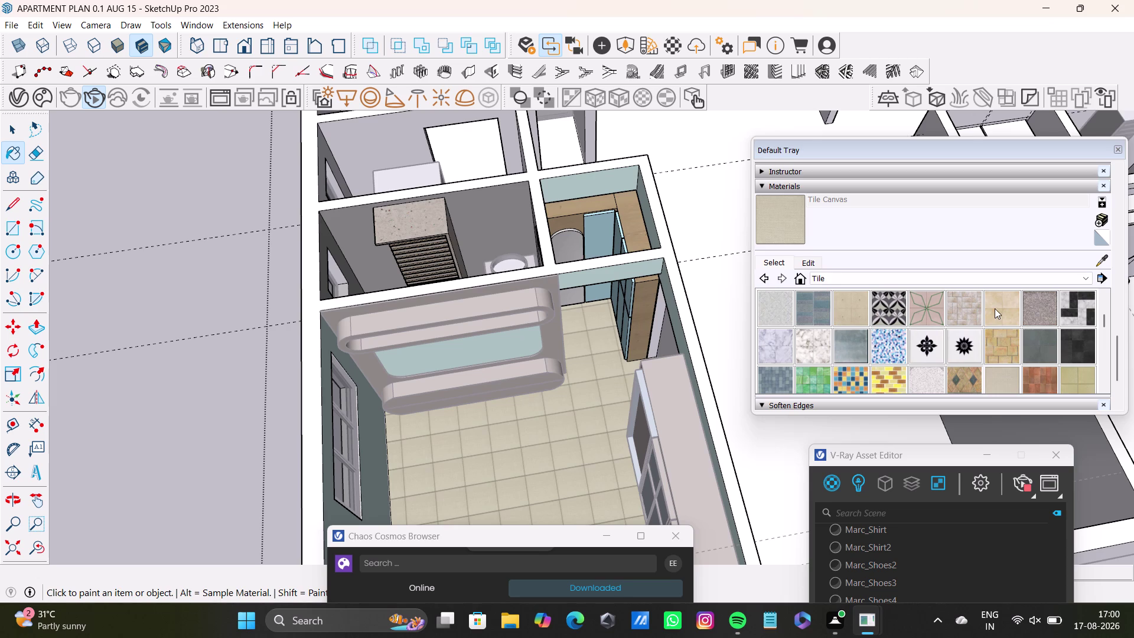
scroll(up, 3)
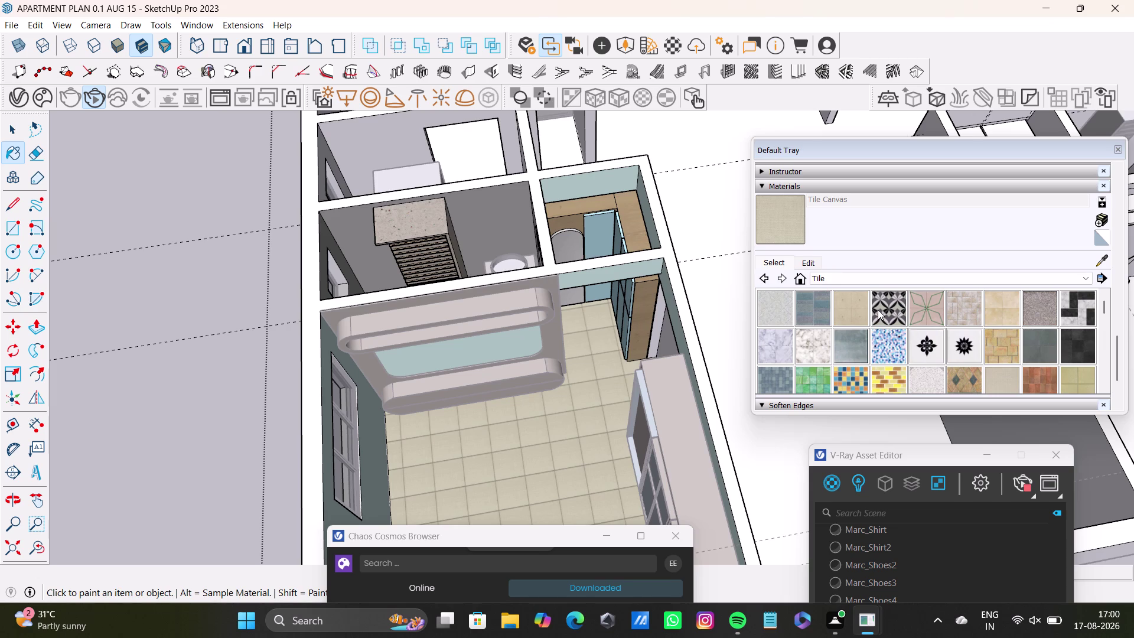
click(846, 313)
click(599, 453)
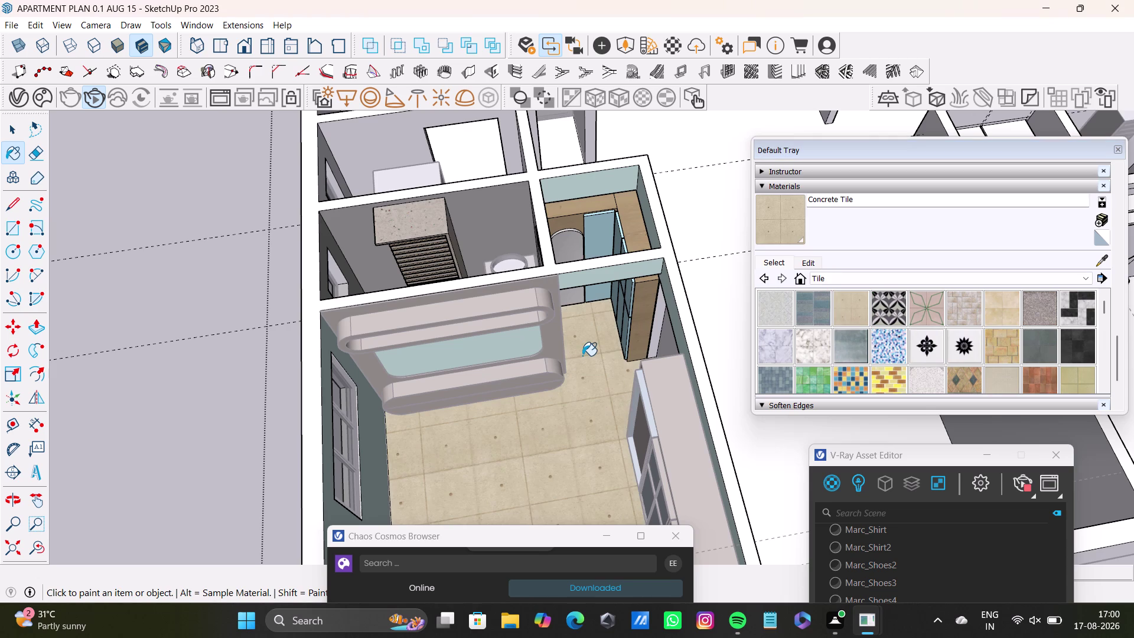
Orbit down into the bathroom to frame its untiled white floor corner.
scroll(down, 3)
middle_drag(567, 418, 506, 513)
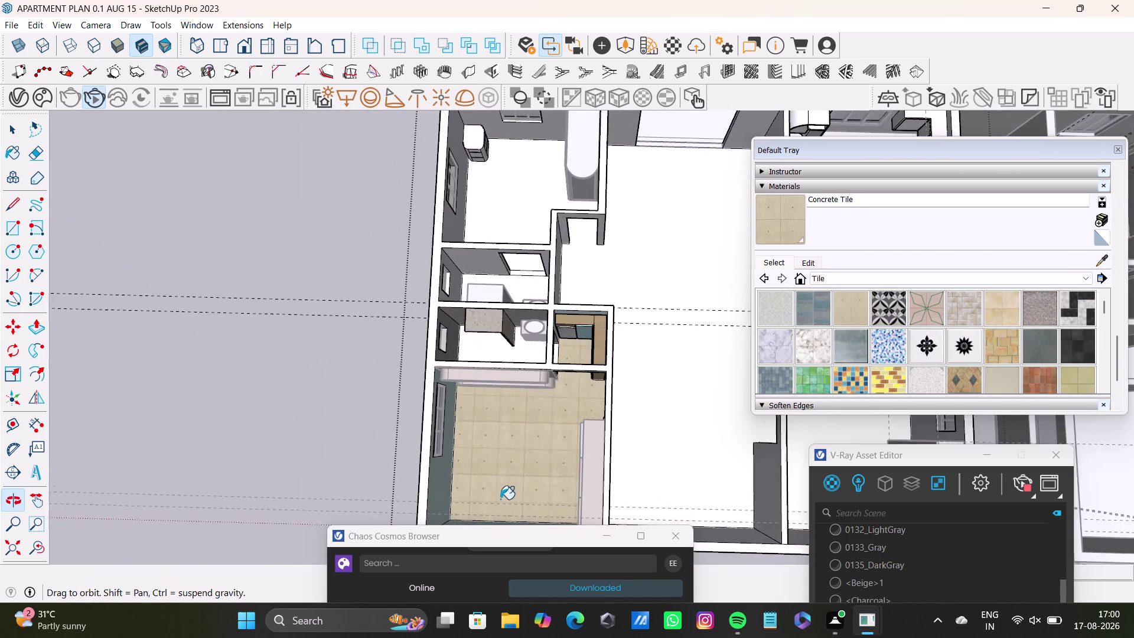
middle_drag(506, 514, 502, 509)
scroll(up, 3)
key(space)
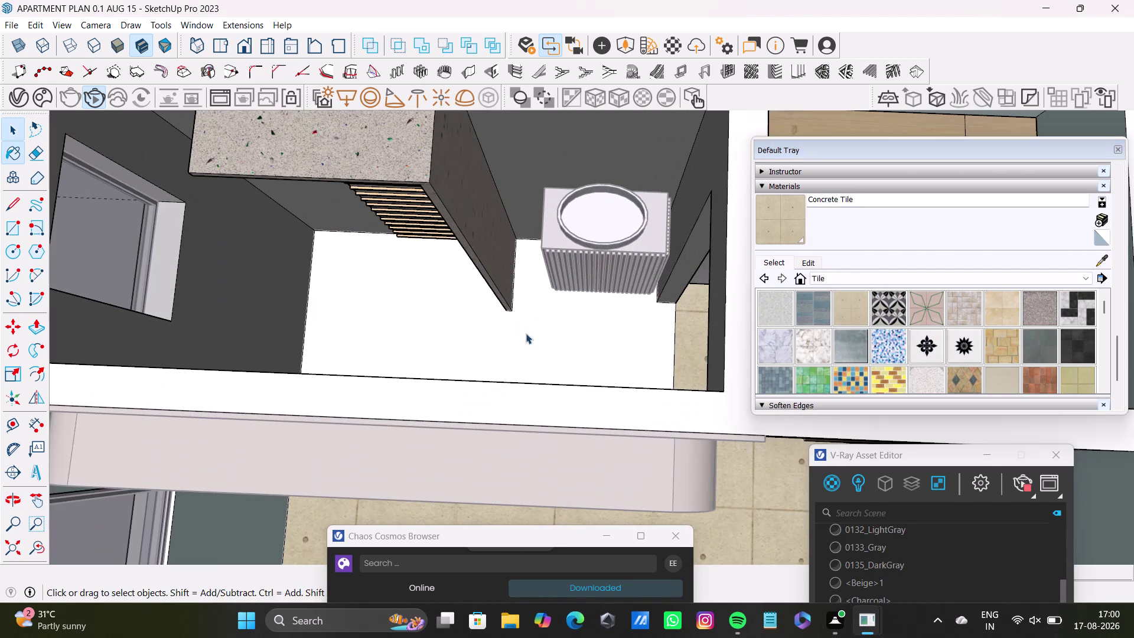
middle_drag(544, 338, 520, 353)
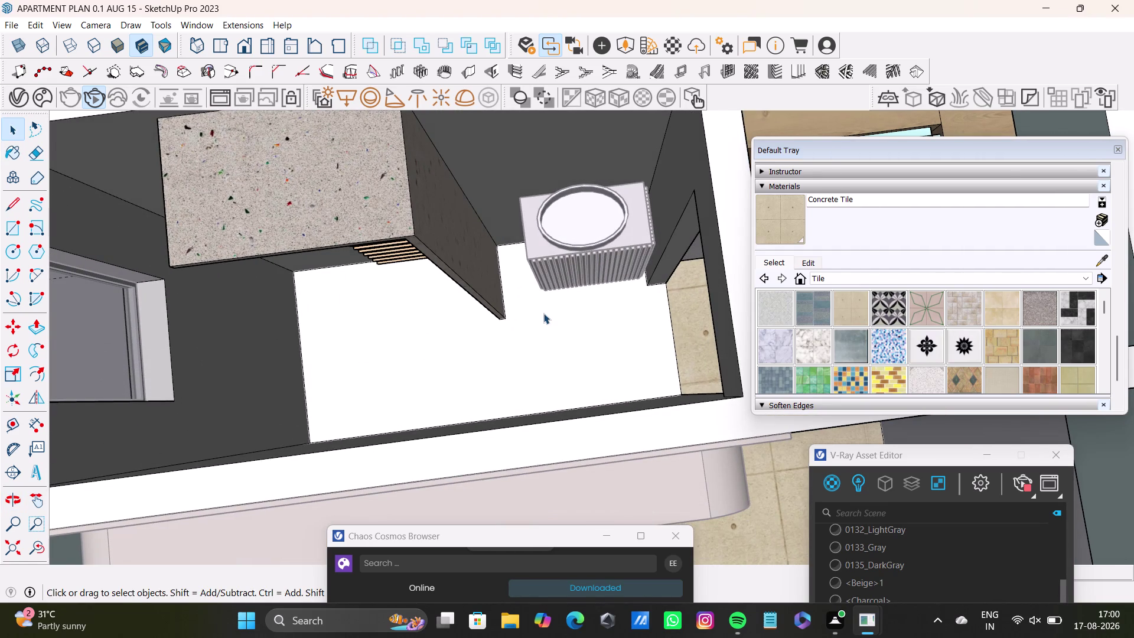
click(13, 226)
scroll(up, 3)
middle_drag(324, 313, 344, 277)
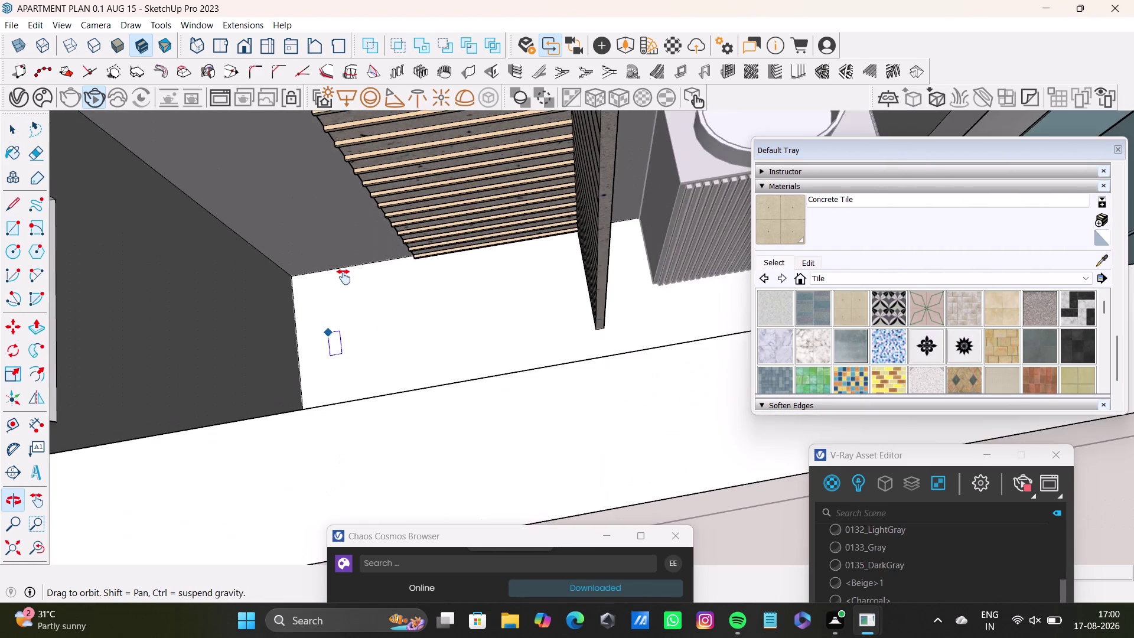
middle_drag(381, 288, 406, 323)
Draw a rectangle between opposite bathroom floor corners and select the new face.
click(278, 308)
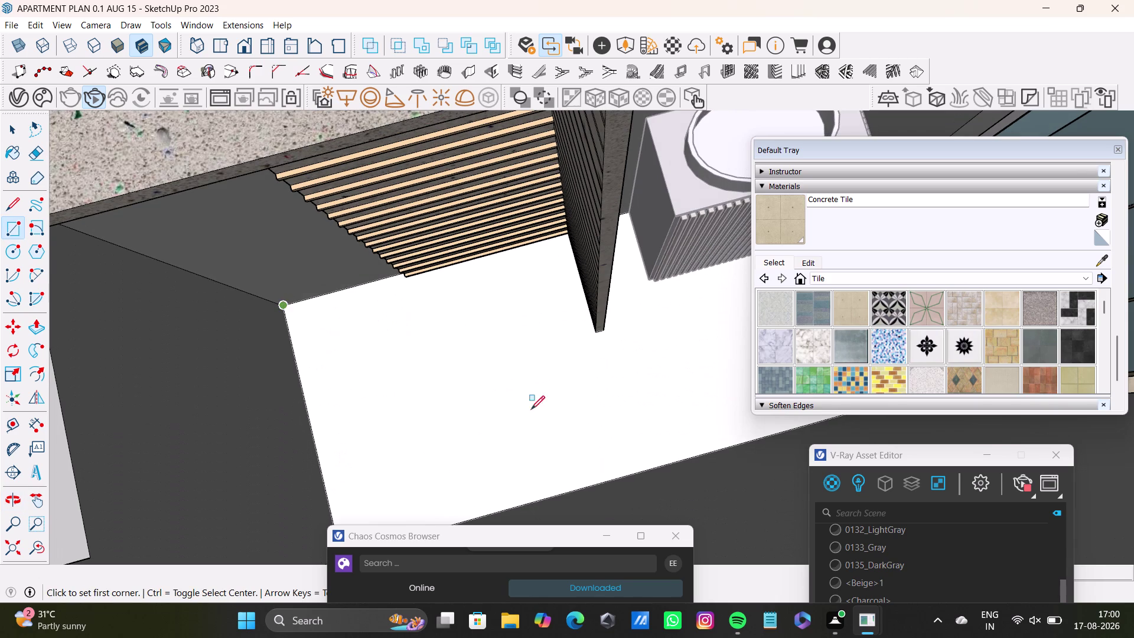
scroll(down, 3)
scroll(down, 3)
middle_drag(583, 430, 518, 420)
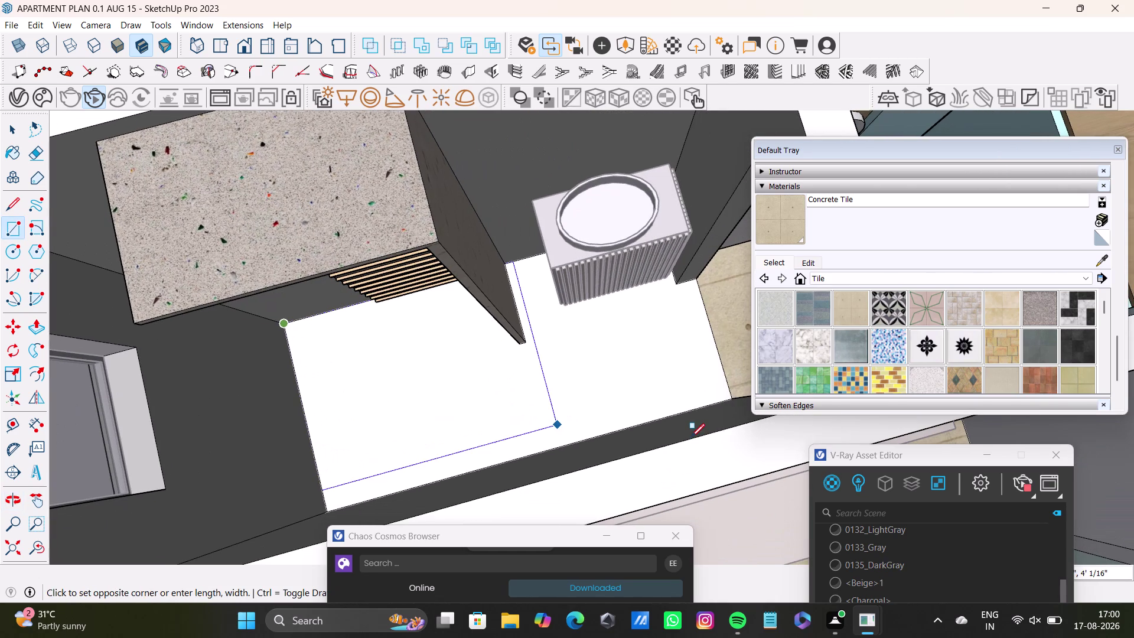
click(733, 401)
key(space)
click(729, 364)
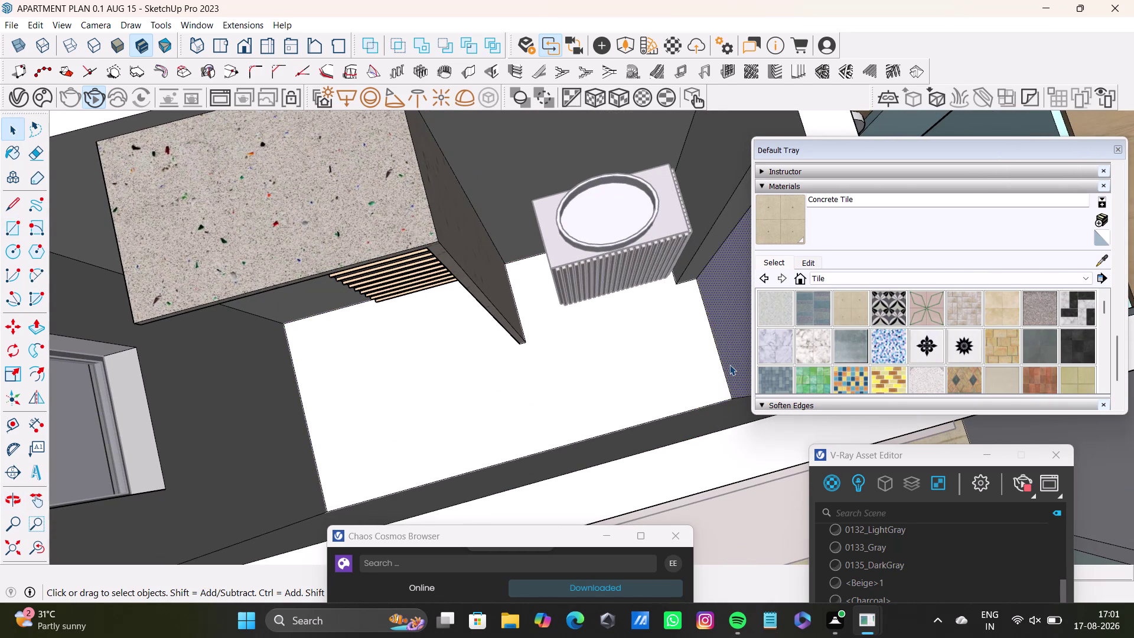
key(Delete)
click(628, 336)
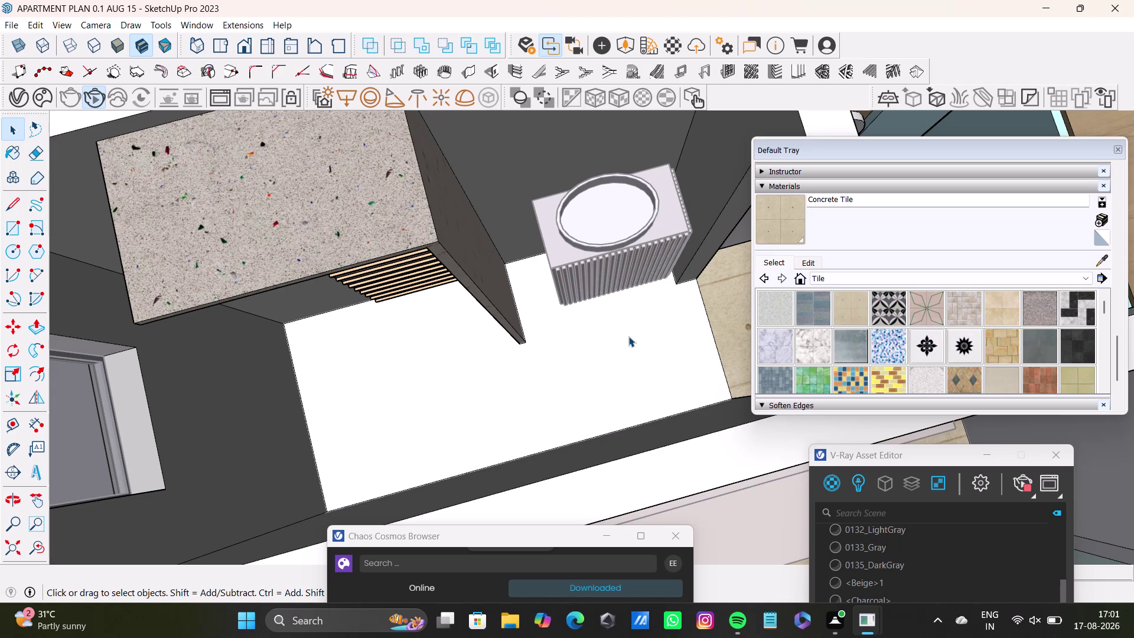
Paint the bathroom floor with the dark Slate Light Tile material.
scroll(down, 3)
scroll(down, 3)
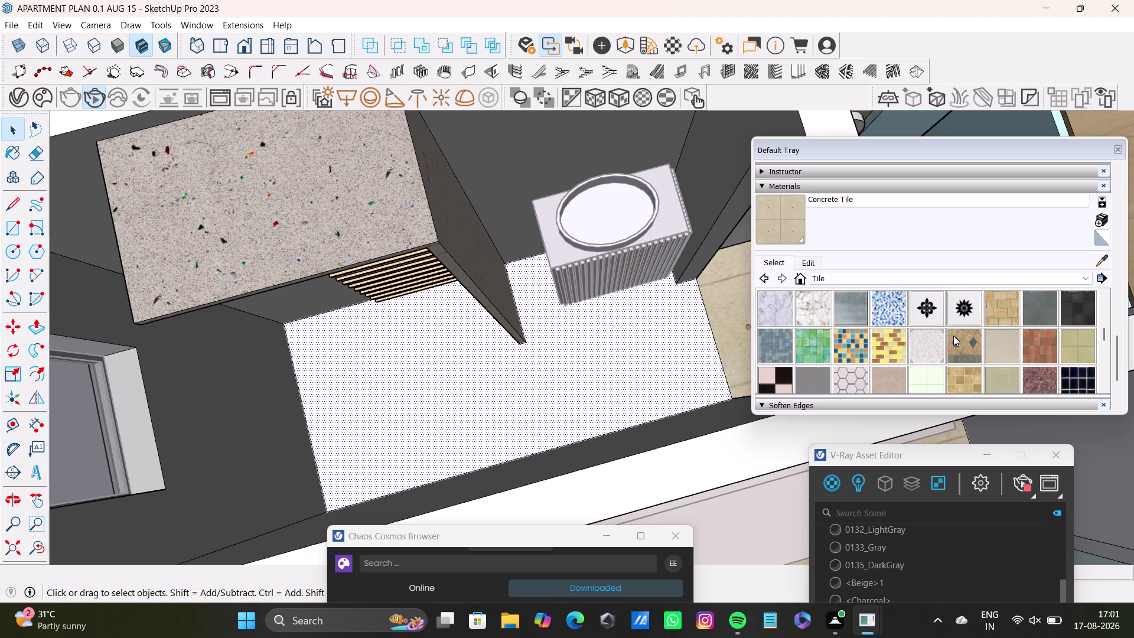
click(1079, 314)
click(649, 384)
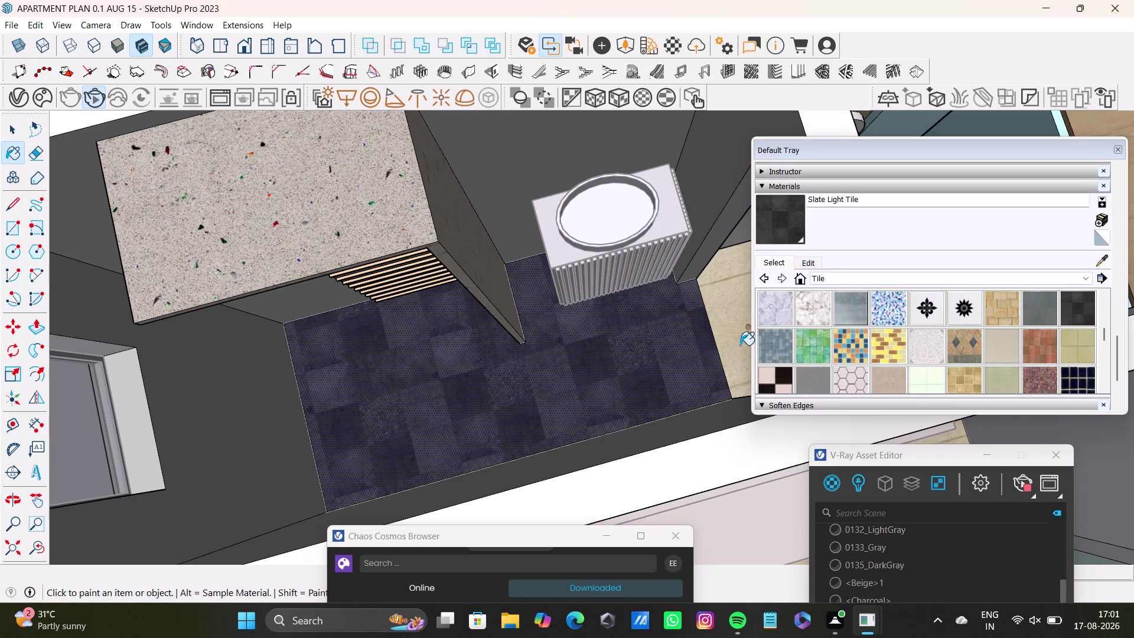
key(space)
click(552, 365)
scroll(up, 3)
scroll(down, 3)
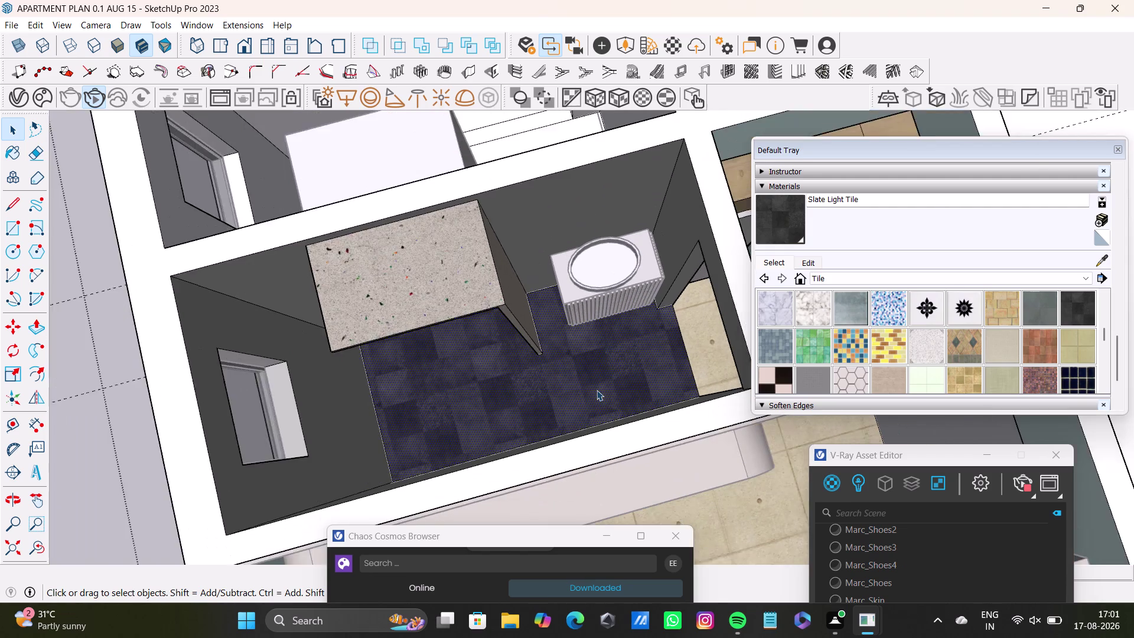
click(84, 297)
scroll(up, 3)
middle_drag(504, 390, 510, 380)
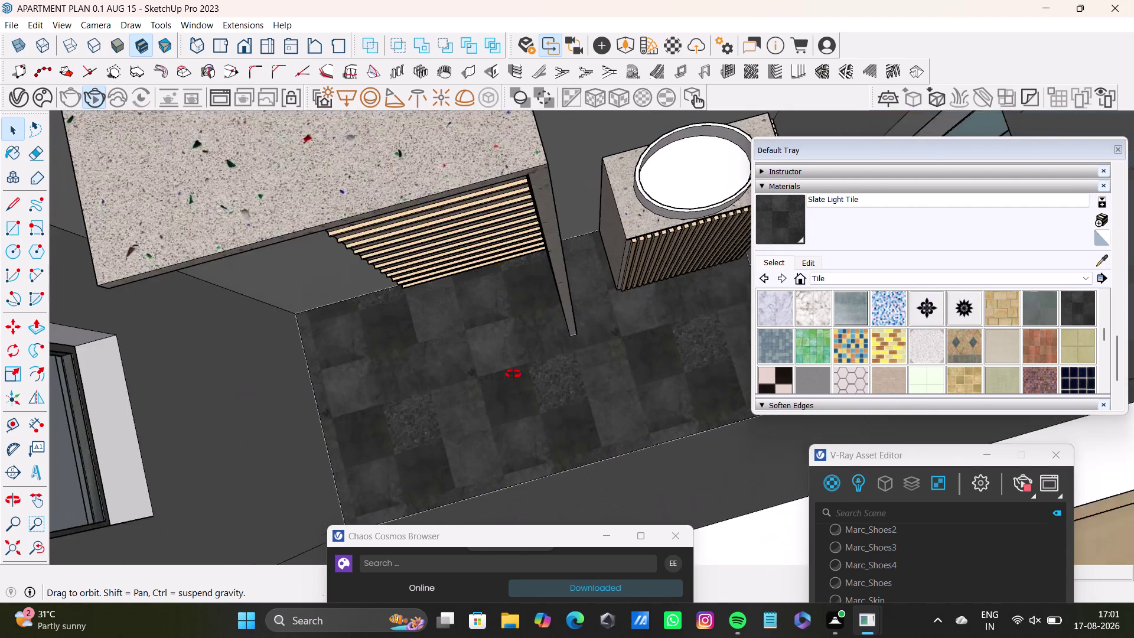
middle_drag(510, 379, 384, 405)
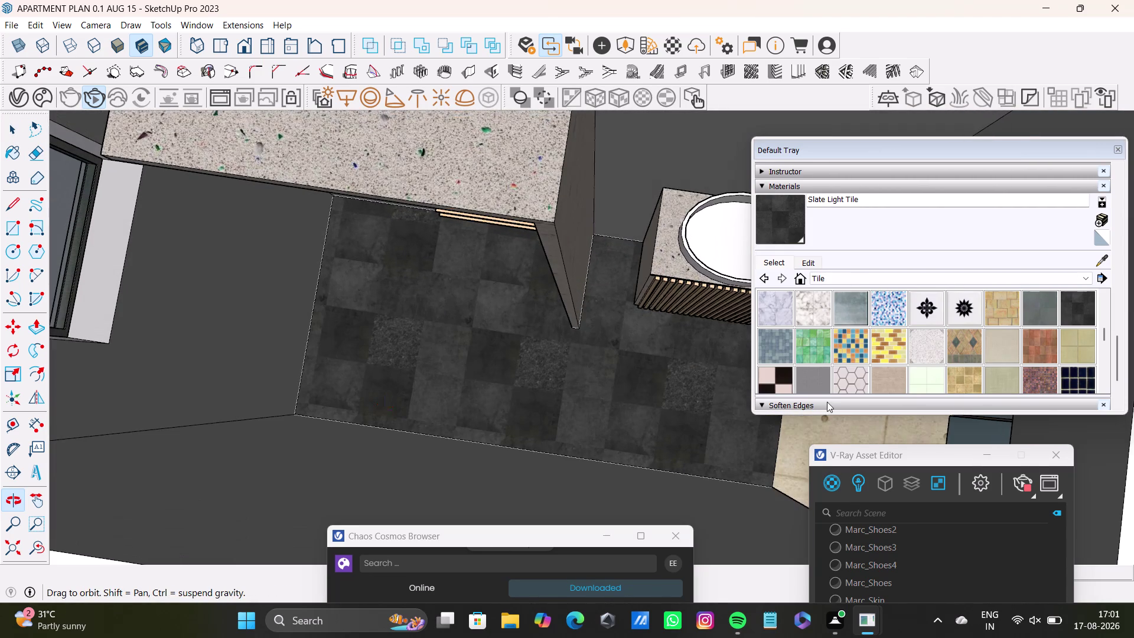
scroll(down, 3)
click(779, 346)
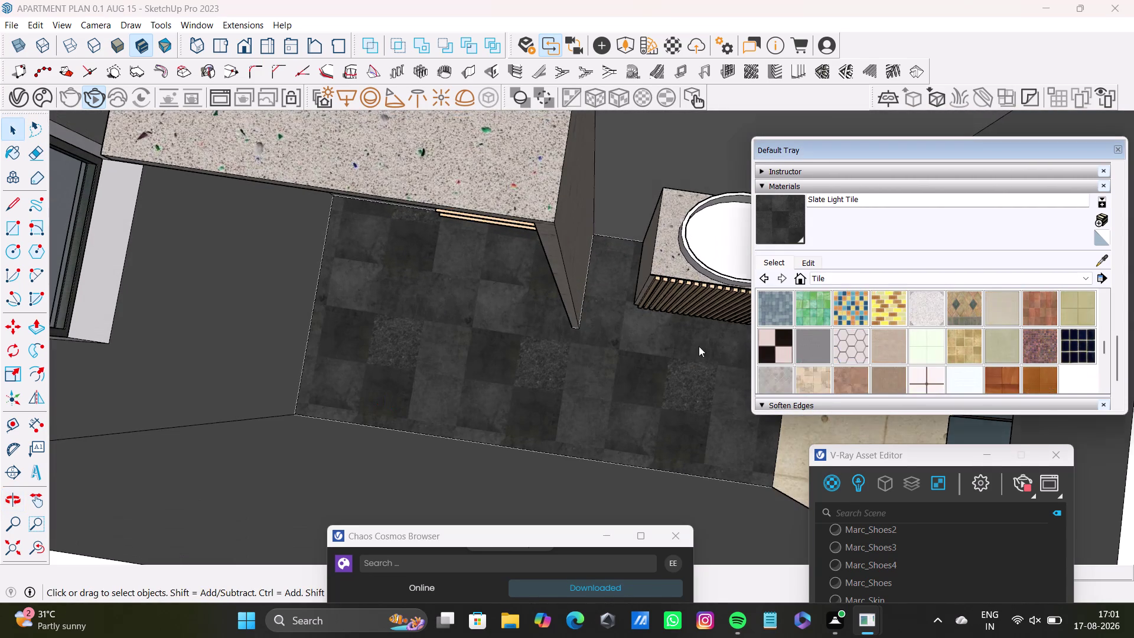
click(632, 359)
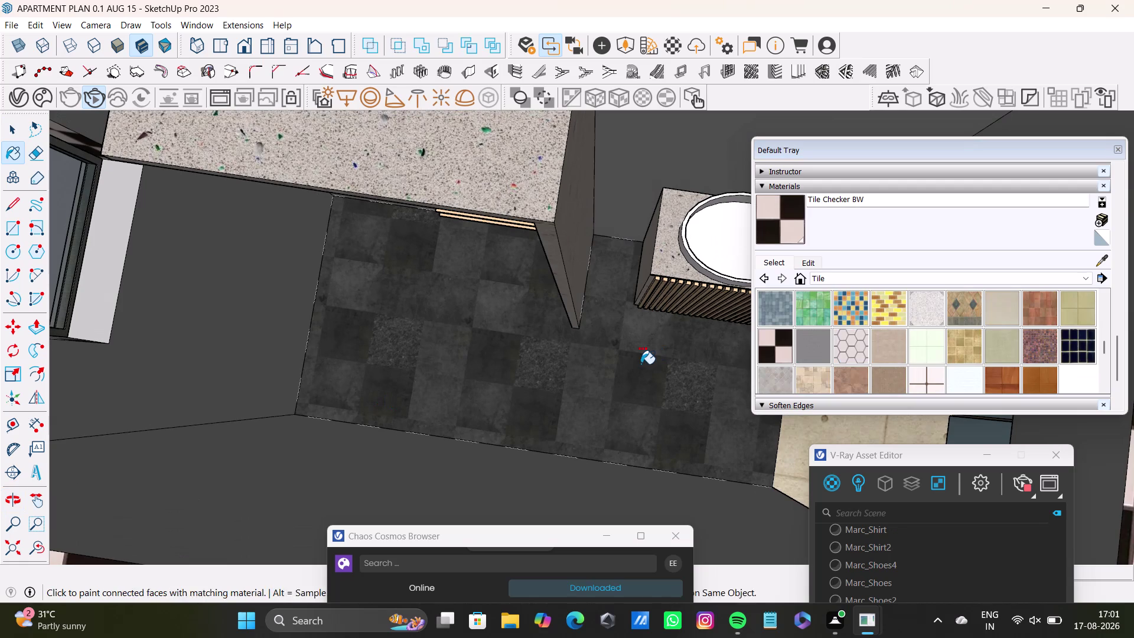
key(ctrl+z)
click(585, 402)
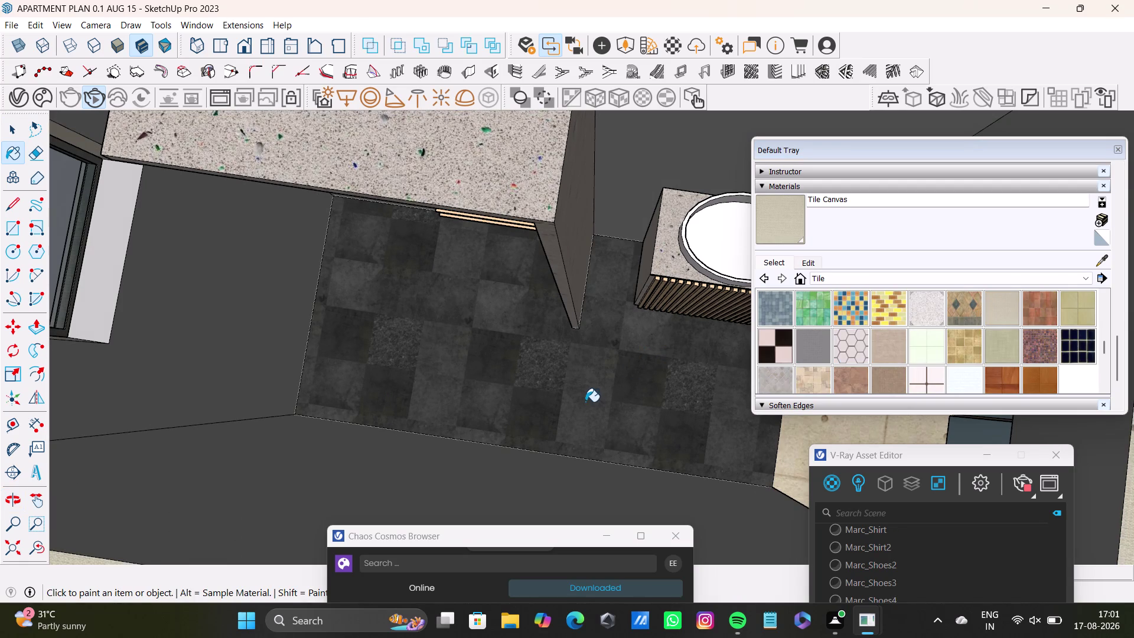
scroll(down, 3)
scroll(down, 3)
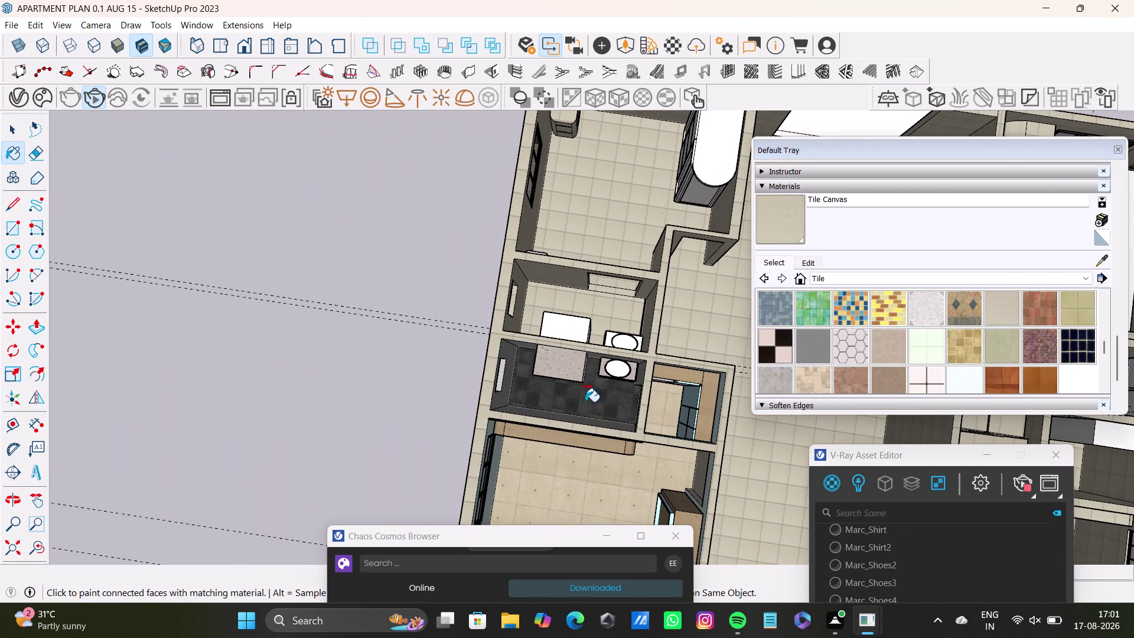
Enter the apartment plan group and select the dark bathroom floor face.
key(ctrl+z)
key(space)
click(586, 402)
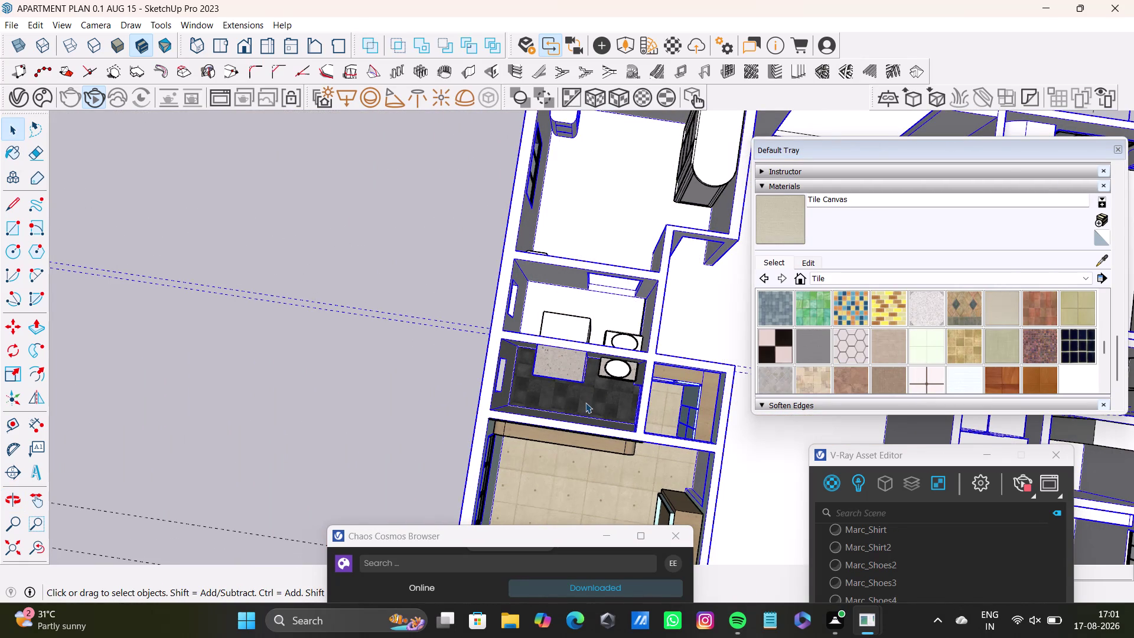
double_click(585, 402)
click(593, 404)
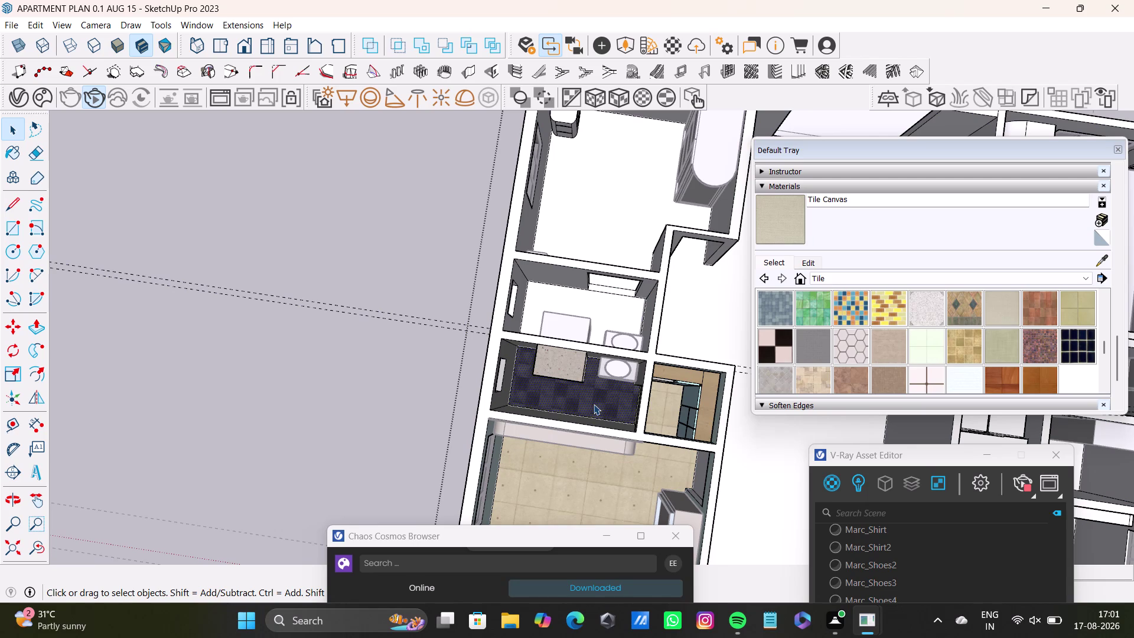
scroll(up, 3)
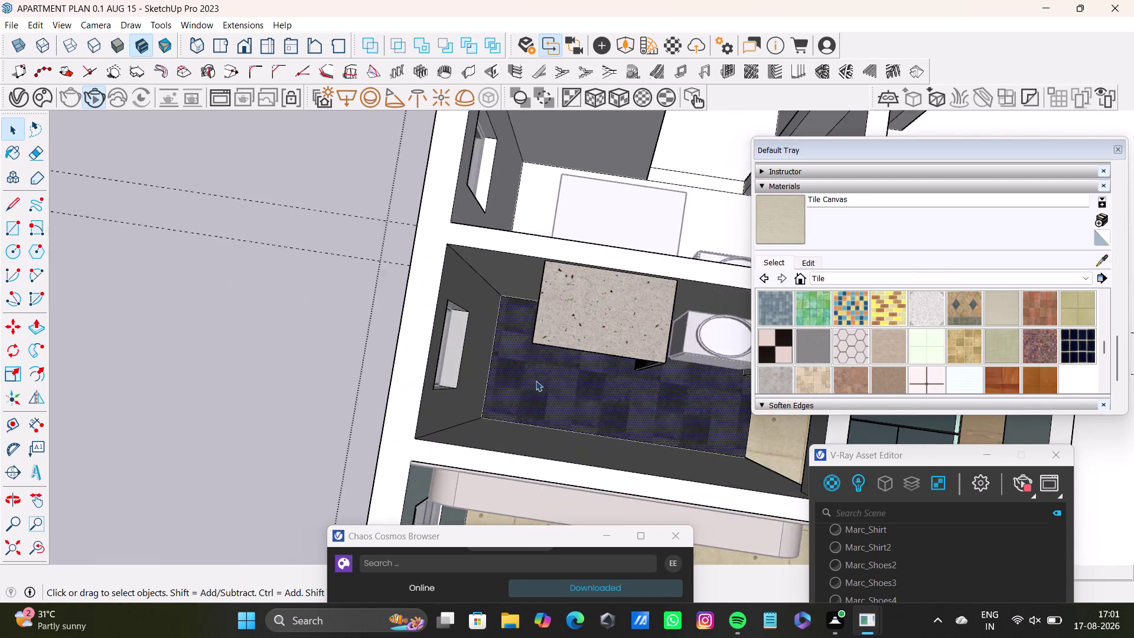
scroll(up, 3)
middle_drag(536, 379, 417, 333)
scroll(up, 3)
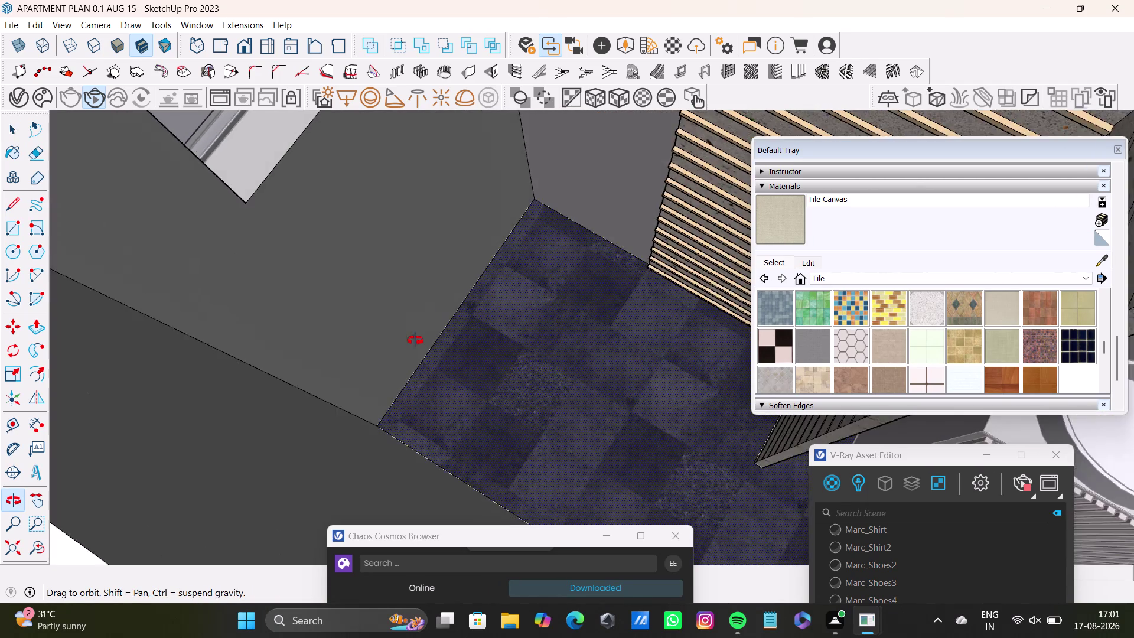
middle_drag(417, 334, 412, 362)
Undo the dark tile changes so the bathroom floor shows a light pattern.
key(ctrl+z)
key(ctrl+z)
key(ctrl+z)
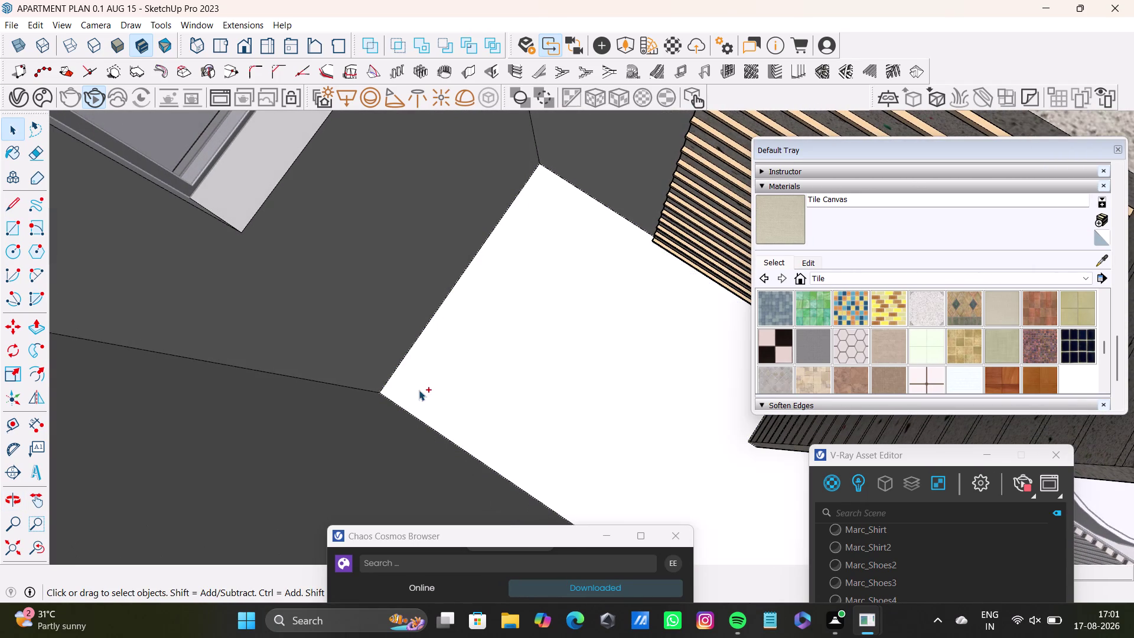
key(ctrl+z)
middle_drag(399, 405, 584, 399)
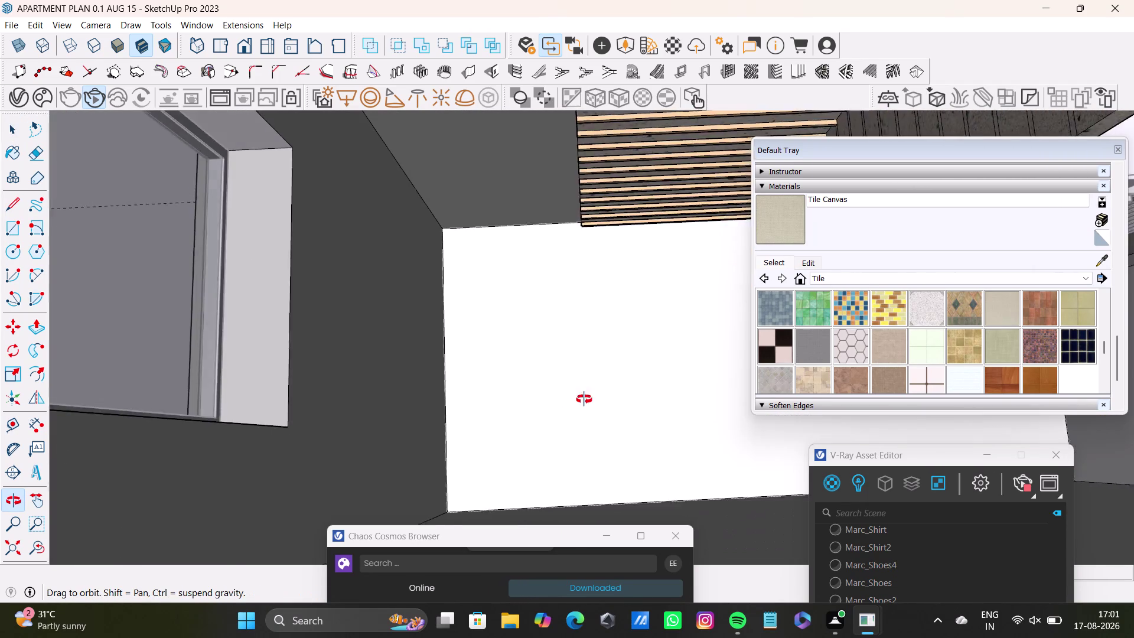
middle_drag(584, 399, 583, 439)
key(ctrl+z)
scroll(down, 3)
middle_drag(527, 423, 471, 297)
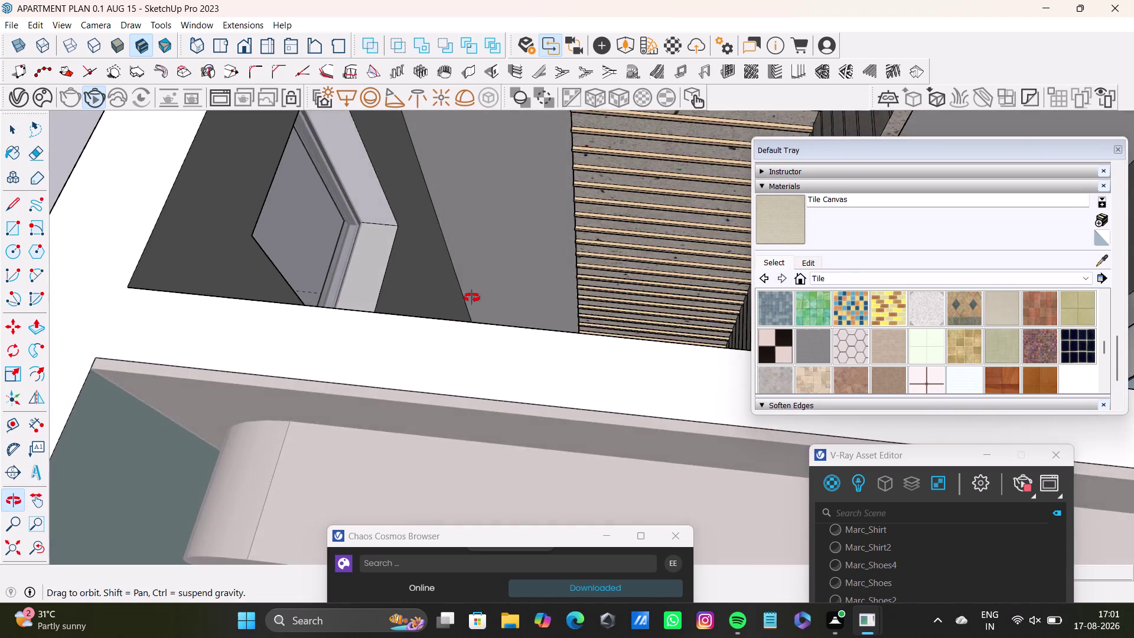
middle_drag(472, 298, 454, 349)
key(ctrl+z)
Orbit around the bedroom wardrobe and back over the light bathroom floor.
scroll(down, 3)
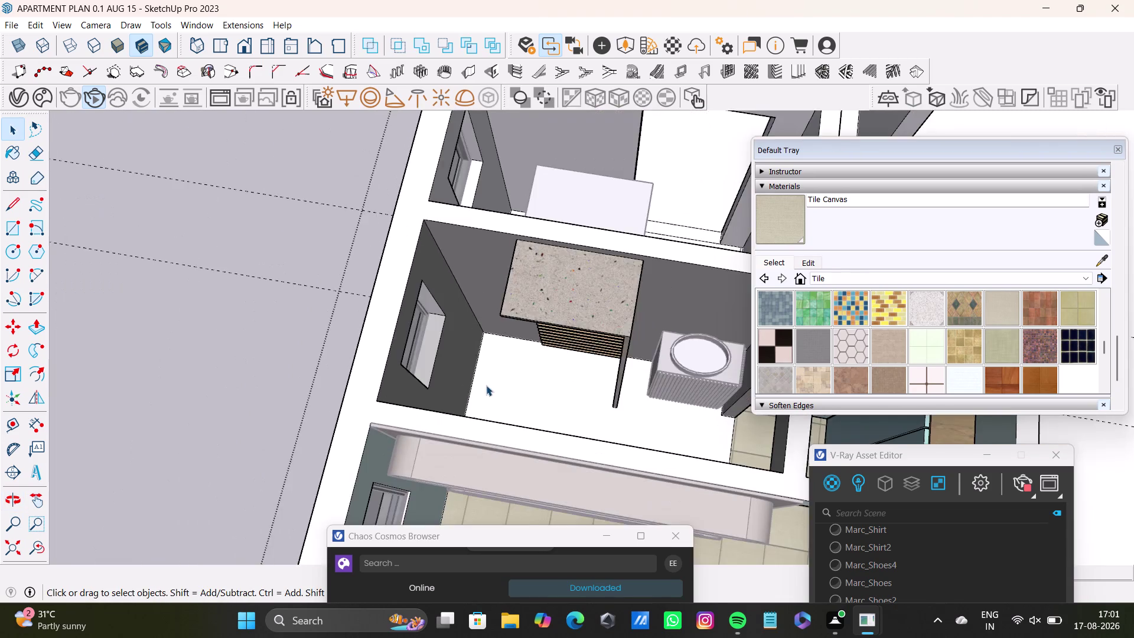
scroll(down, 3)
middle_drag(545, 408, 578, 342)
scroll(up, 3)
middle_drag(512, 380, 556, 348)
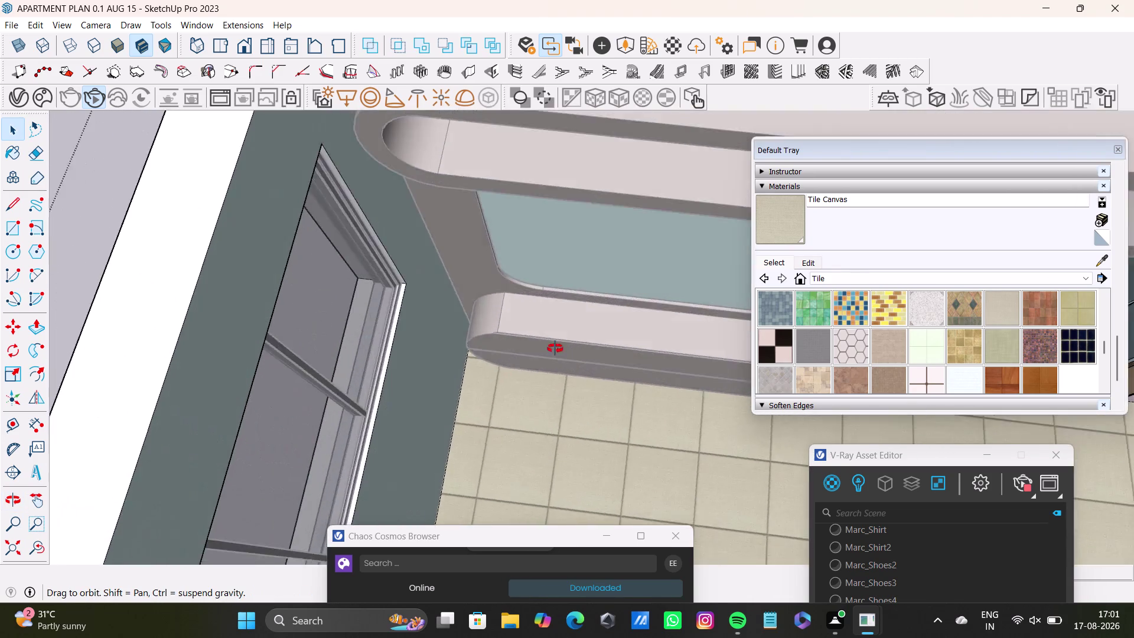
middle_drag(556, 348, 190, 451)
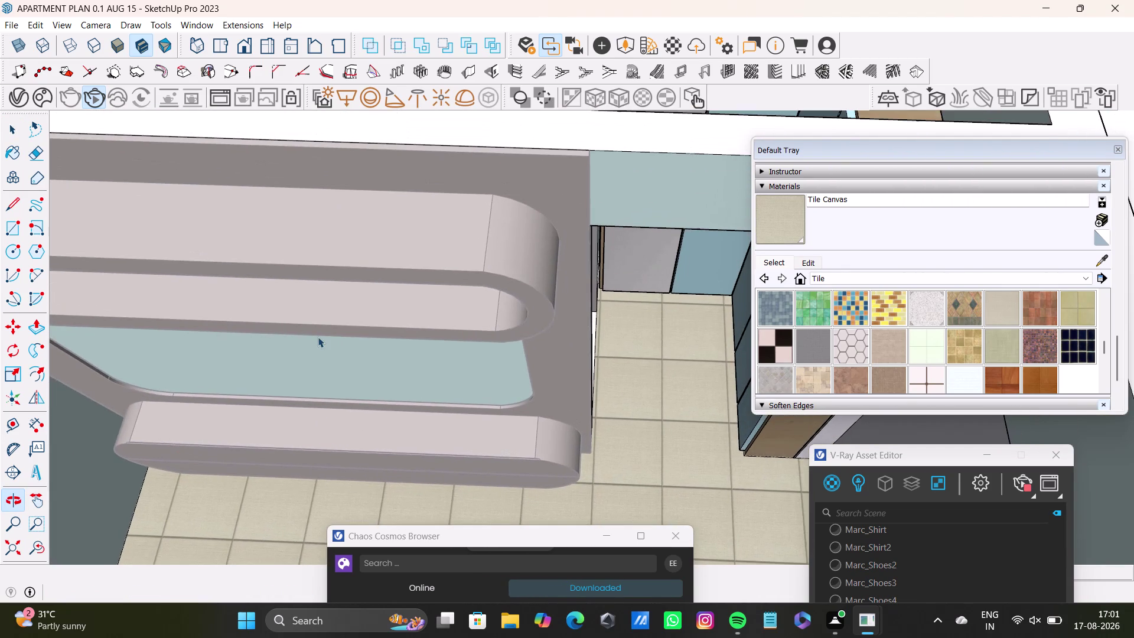
middle_drag(331, 361, 359, 526)
middle_drag(377, 371, 637, 312)
middle_drag(629, 335, 539, 330)
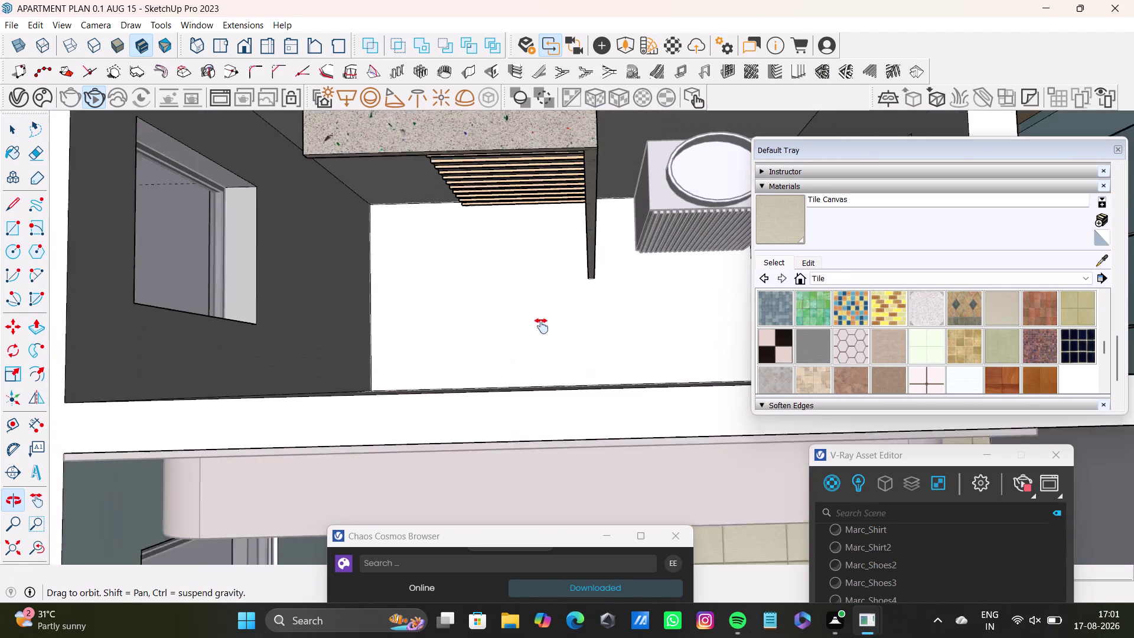
key(space)
Draw a rectangle from the bathroom floor's back corner to the opposite corner.
click(500, 324)
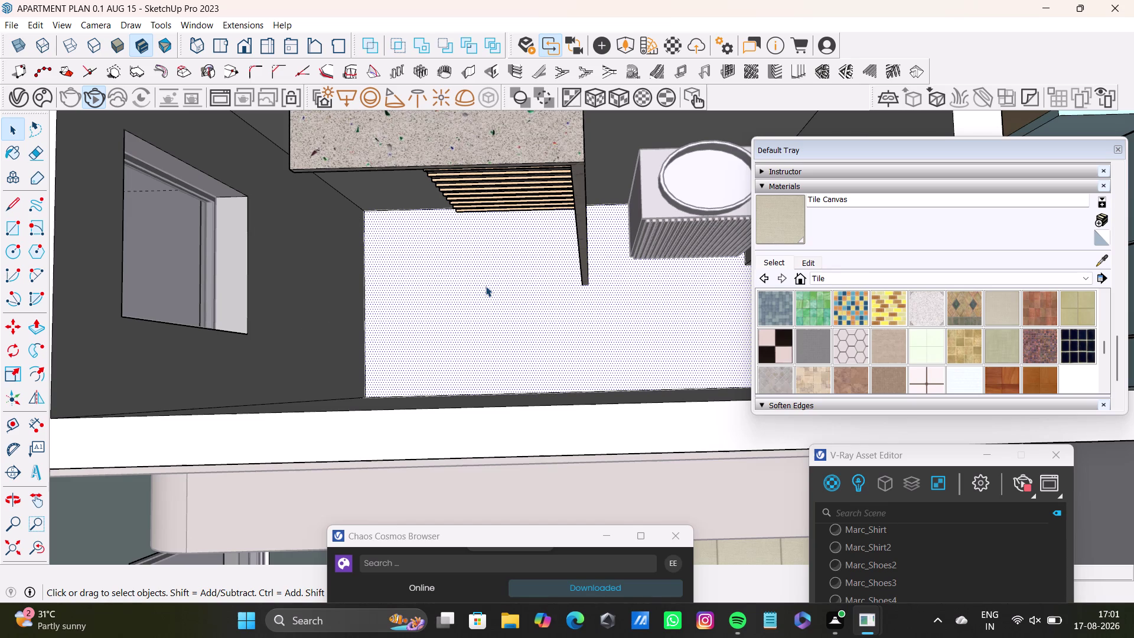
key(r)
click(360, 211)
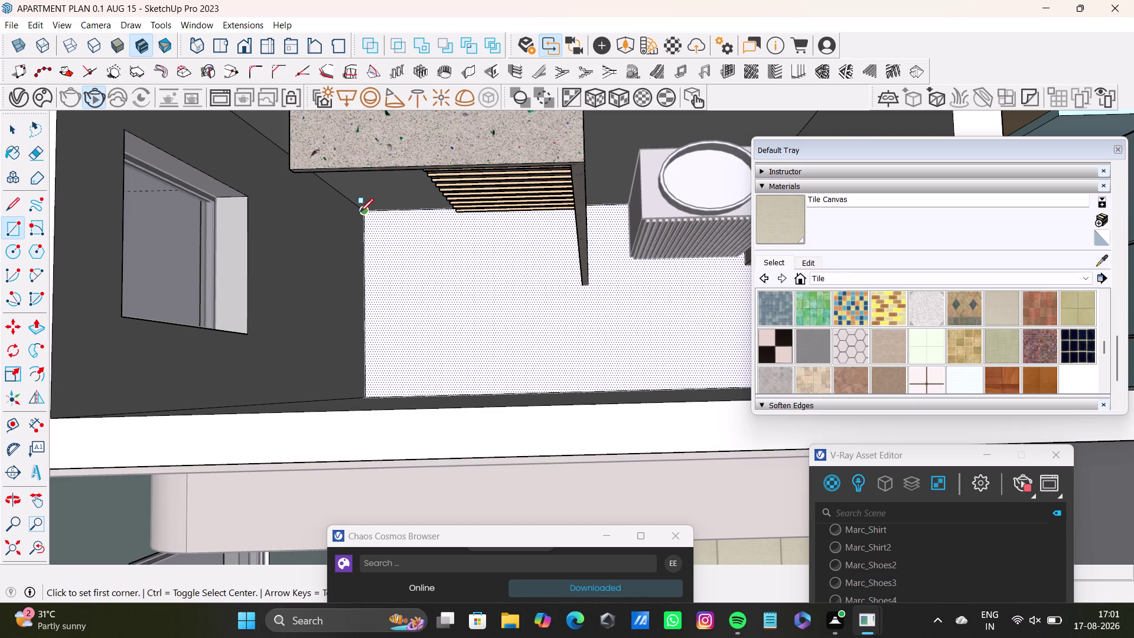
scroll(down, 3)
middle_drag(588, 369, 509, 401)
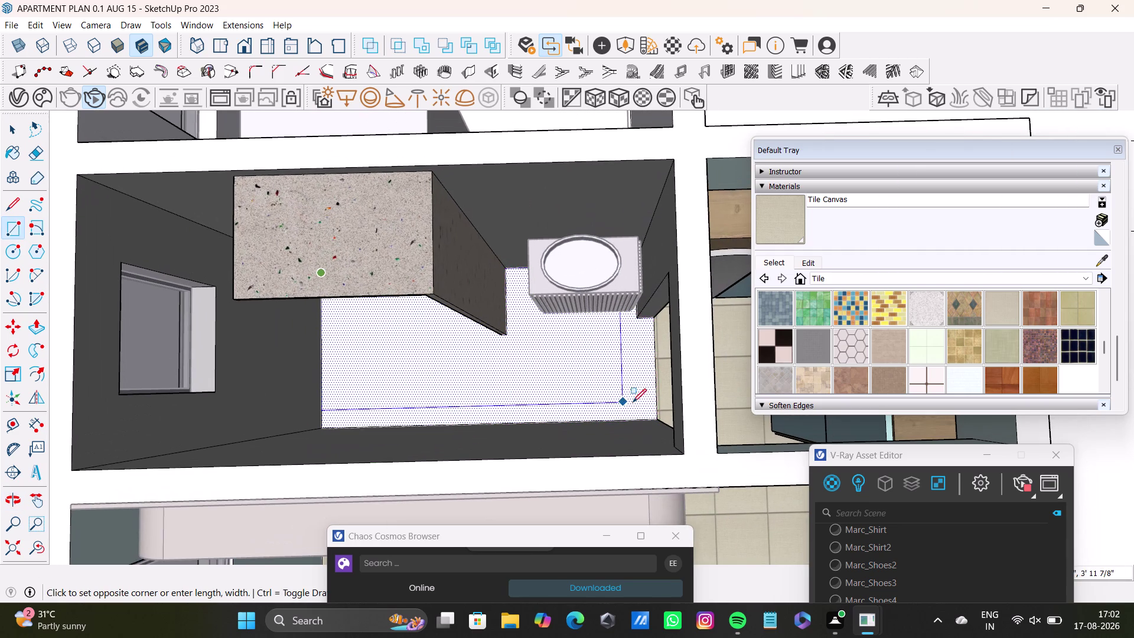
click(653, 419)
Select the new floor rectangle and delete the selected element.
key(space)
click(622, 400)
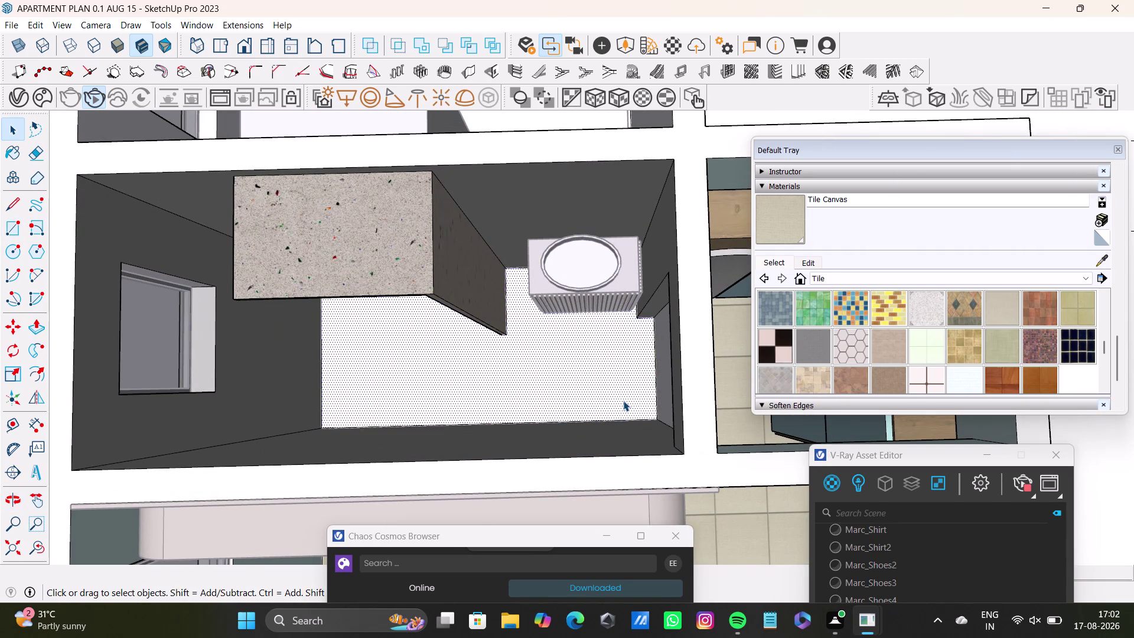
click(666, 394)
key(Delete)
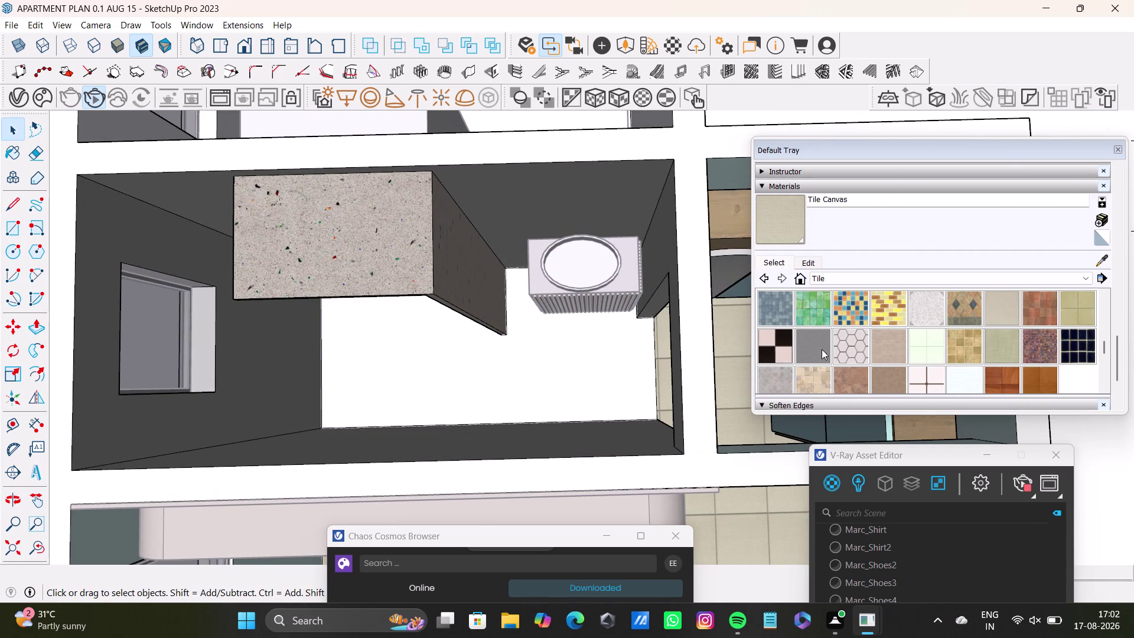
click(571, 367)
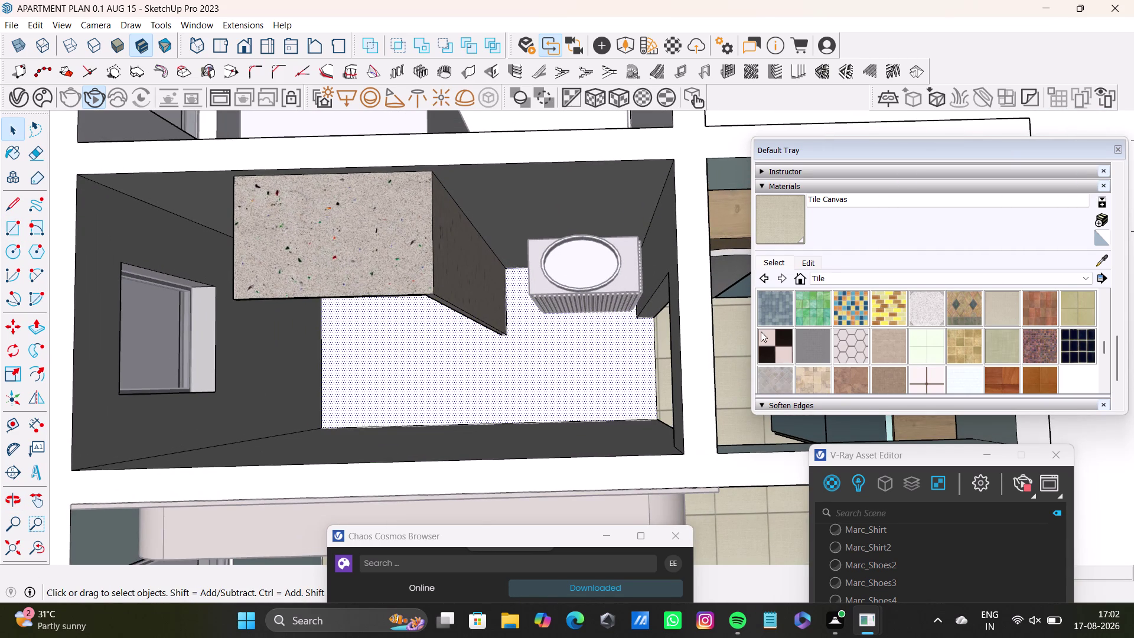
scroll(up, 3)
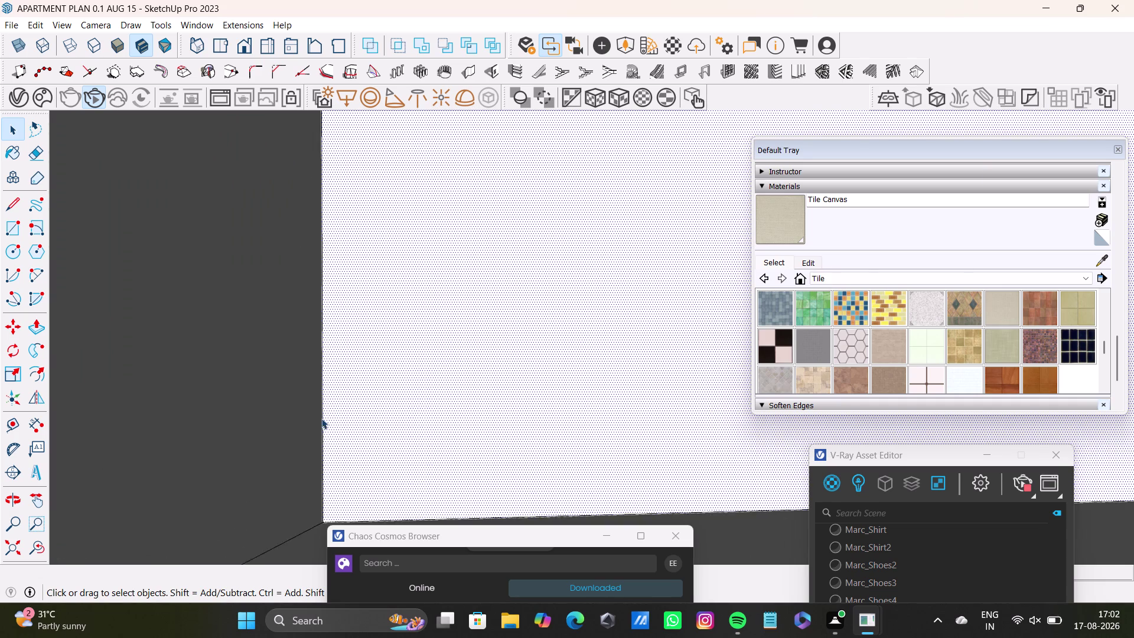
Paint the bathroom floor with the green Square Glass Tile 02.
scroll(up, 3)
scroll(down, 3)
scroll(up, 3)
click(809, 342)
click(680, 359)
scroll(down, 3)
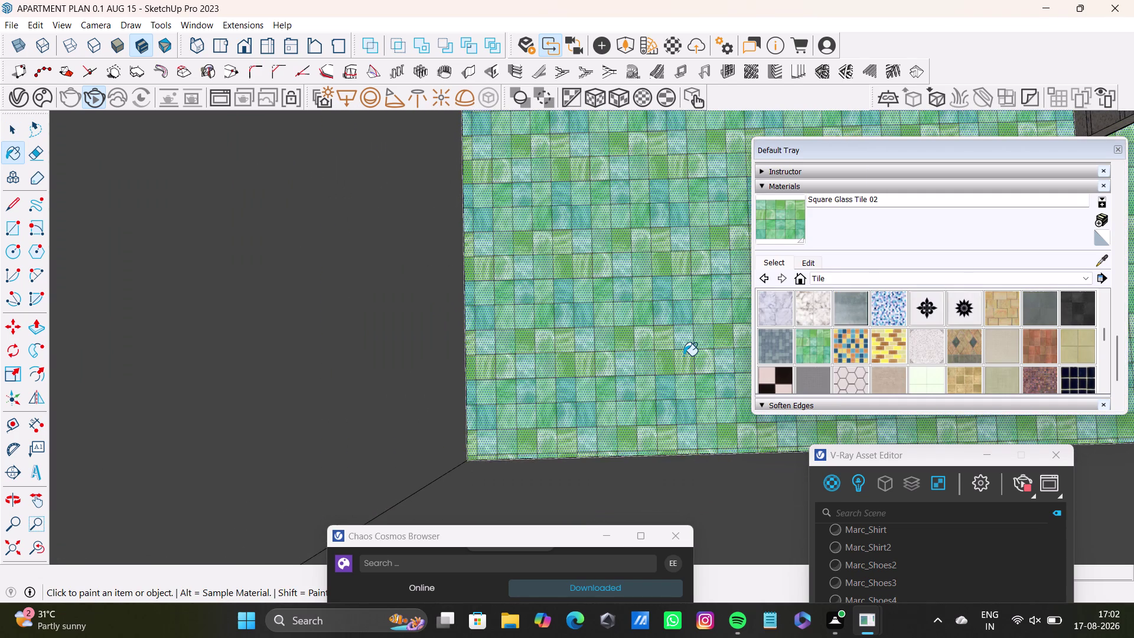
scroll(down, 3)
scroll(down, 3)
Replace the floor paint with the beige Field Square Tile.
middle_drag(657, 327, 482, 384)
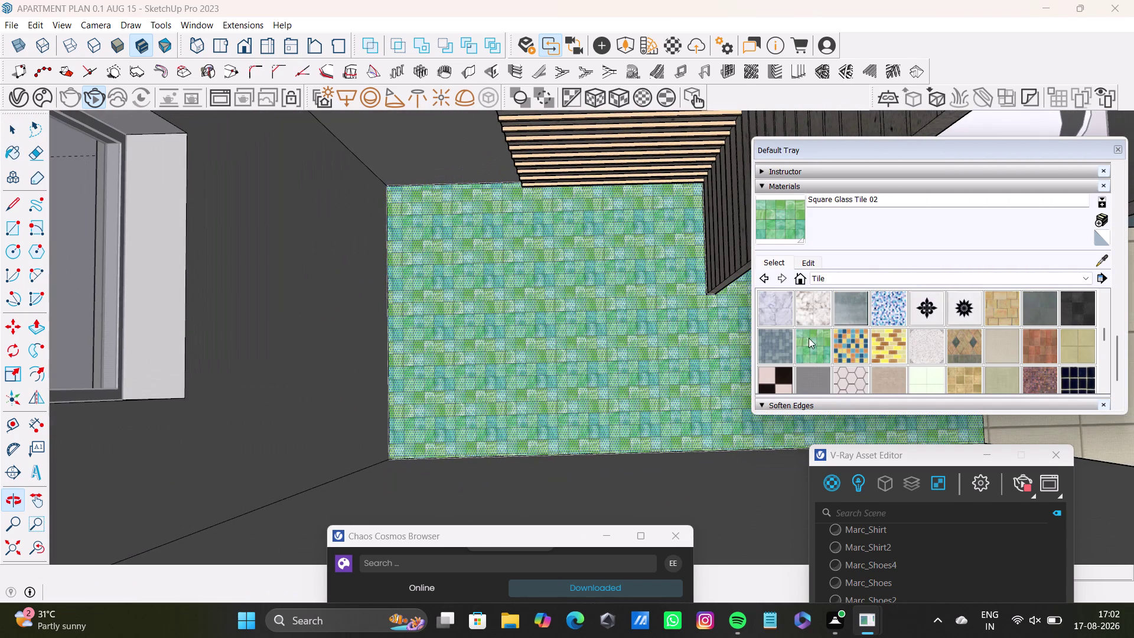
scroll(up, 3)
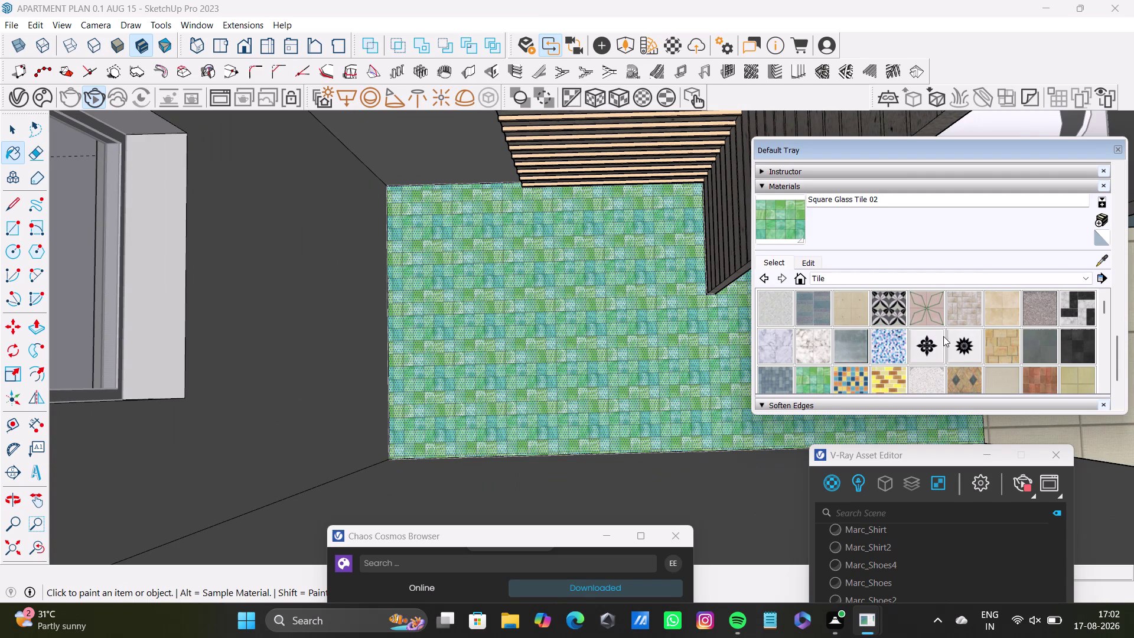
scroll(down, 3)
scroll(down, 3)
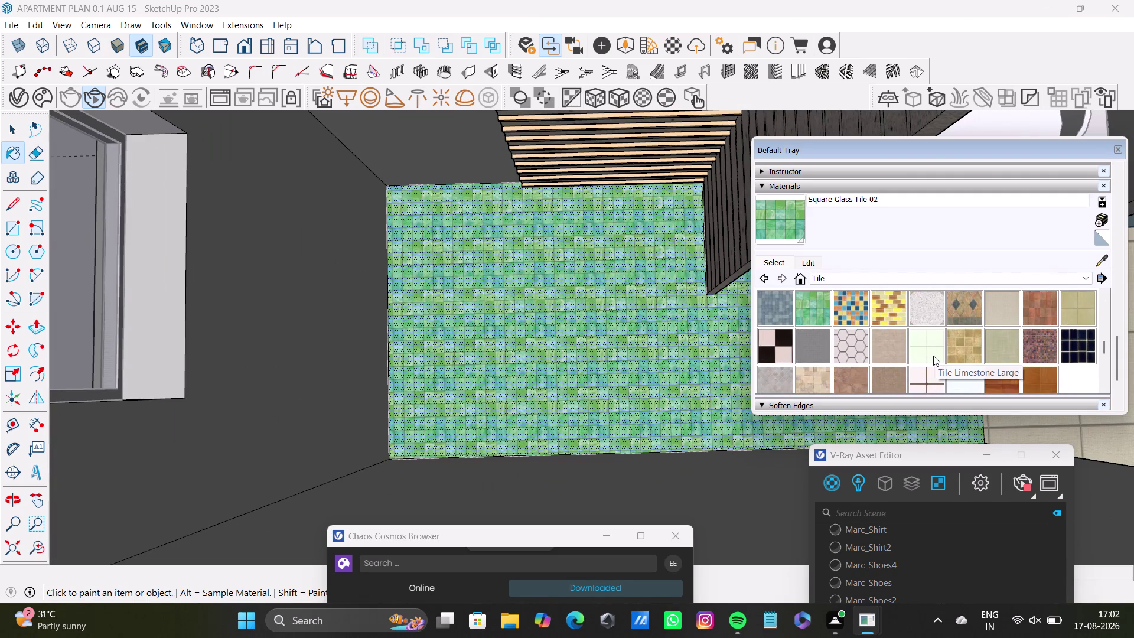
scroll(up, 3)
scroll(up, 3)
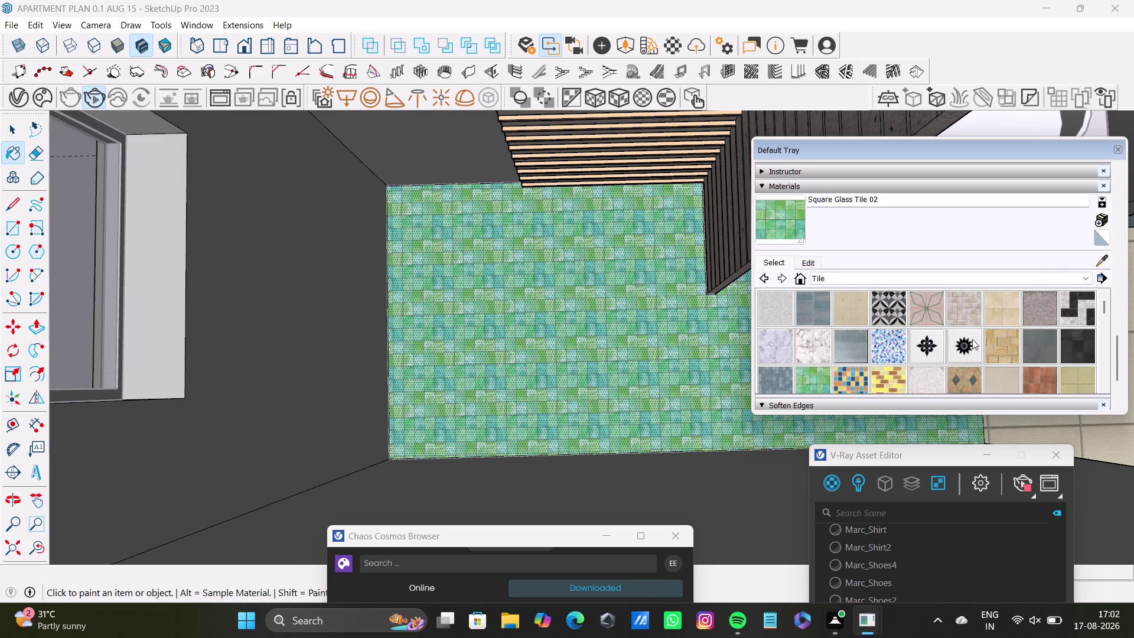
click(997, 316)
click(582, 338)
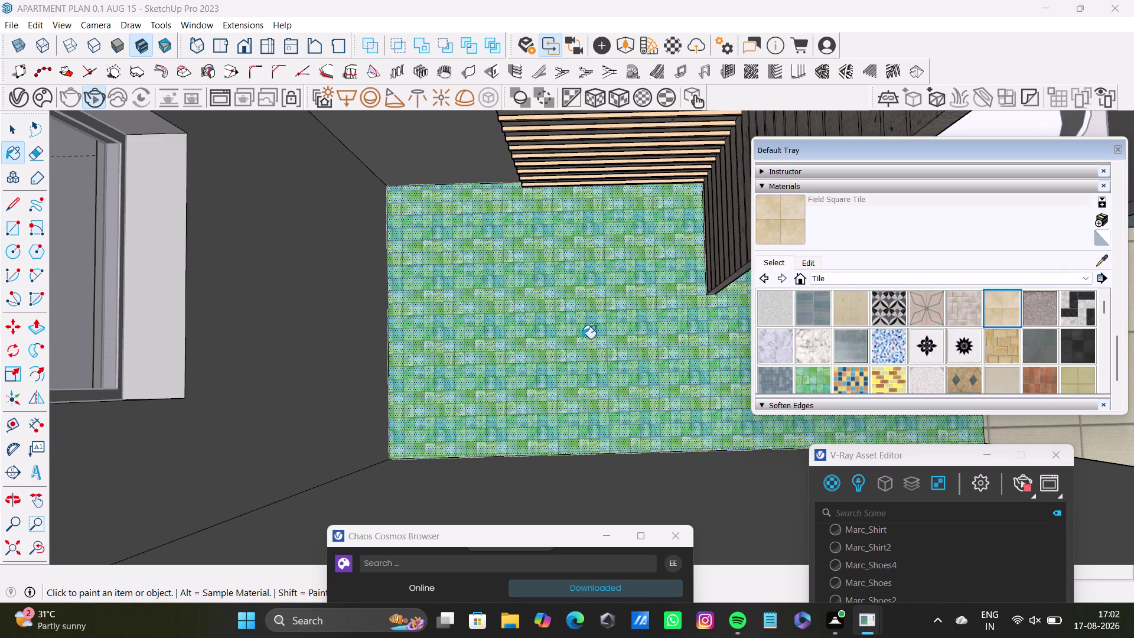
Switch the bathroom floor to the blue Concrete Pavers Block Multi tile.
scroll(down, 3)
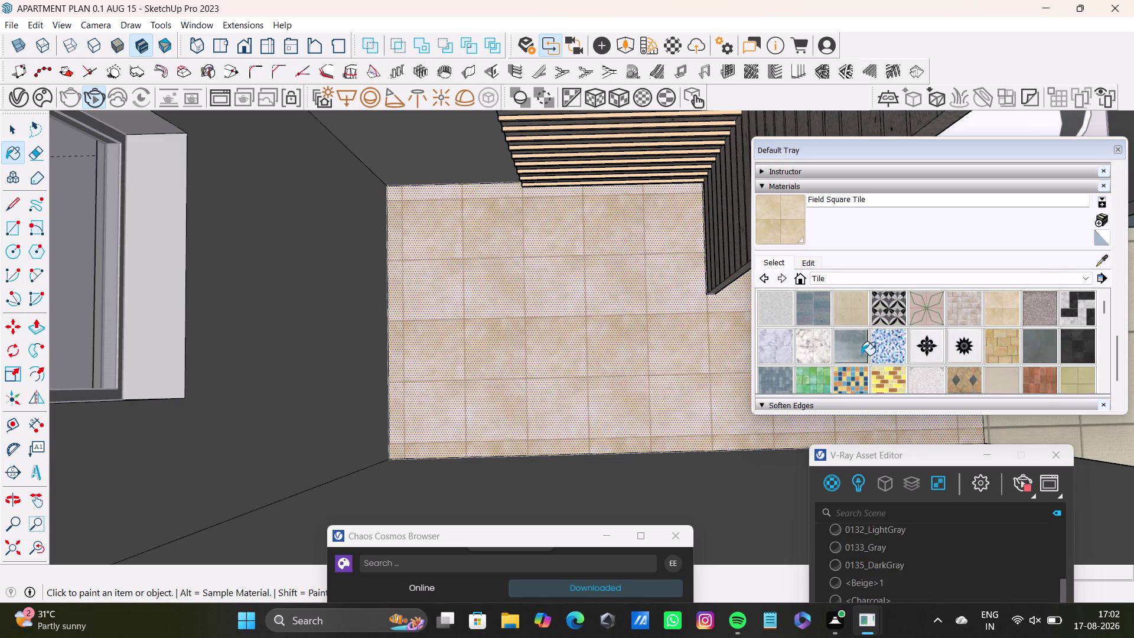
scroll(down, 3)
scroll(up, 3)
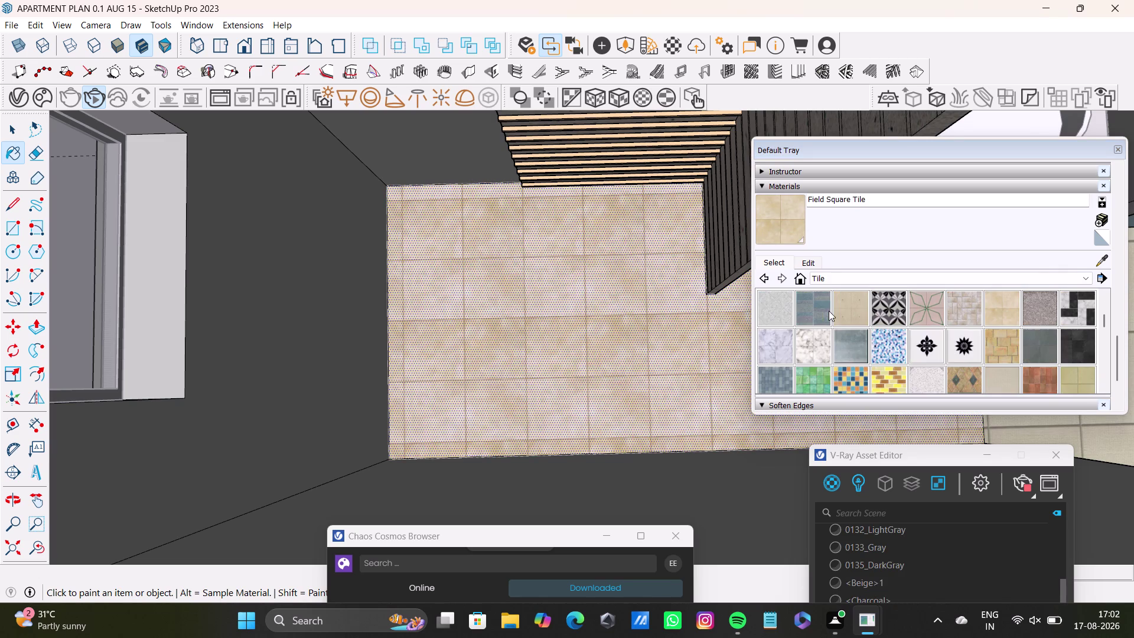
click(810, 317)
click(642, 329)
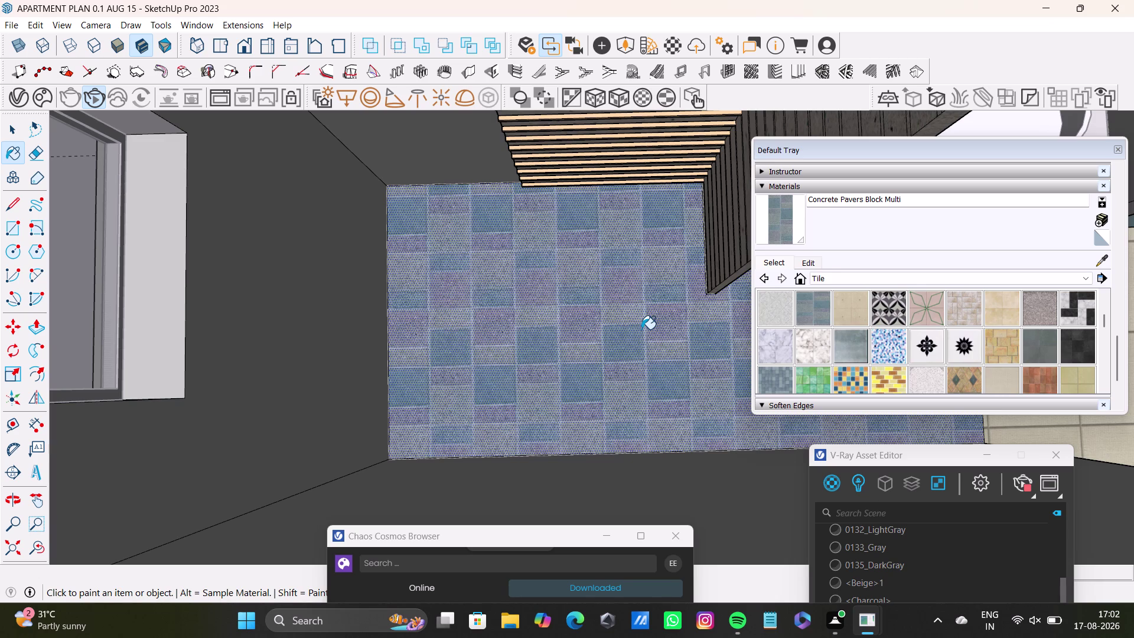
key(Home)
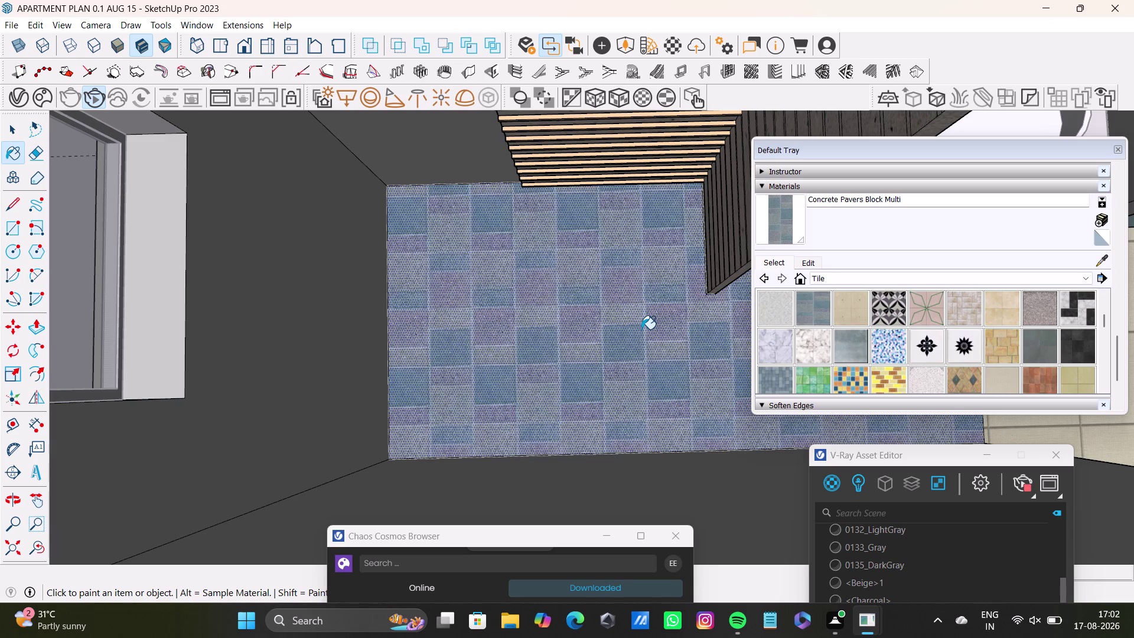